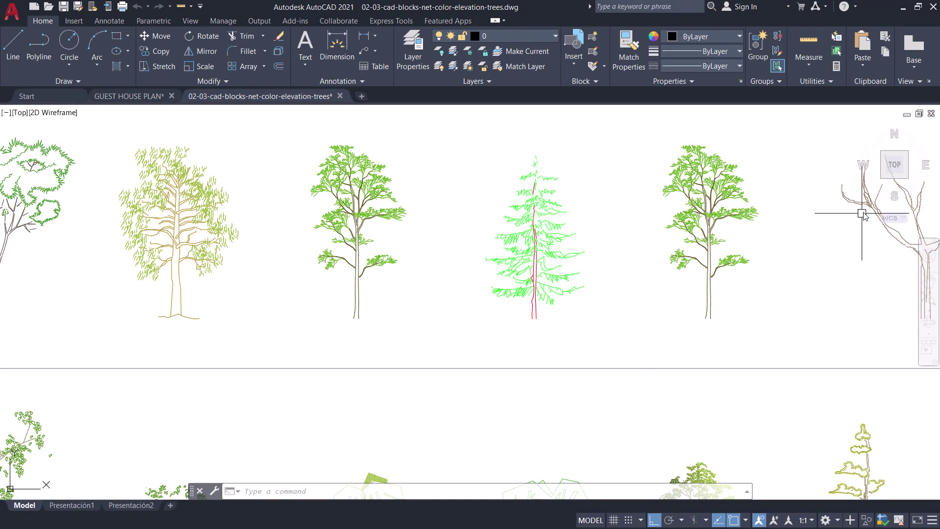
Frame the tree collection sheet and copy the top-row pine tree to the clipboard.
scroll(down, 3)
middle_drag(394, 298, 353, 254)
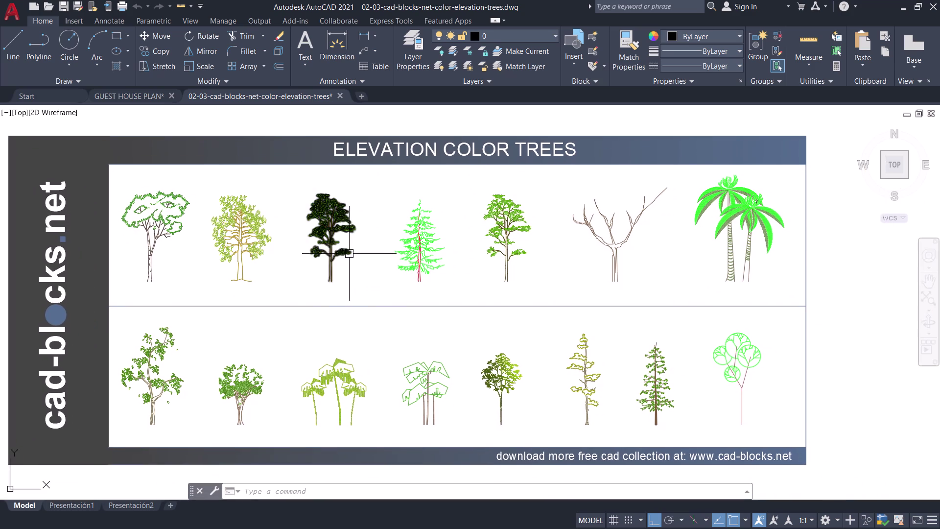
scroll(up, 3)
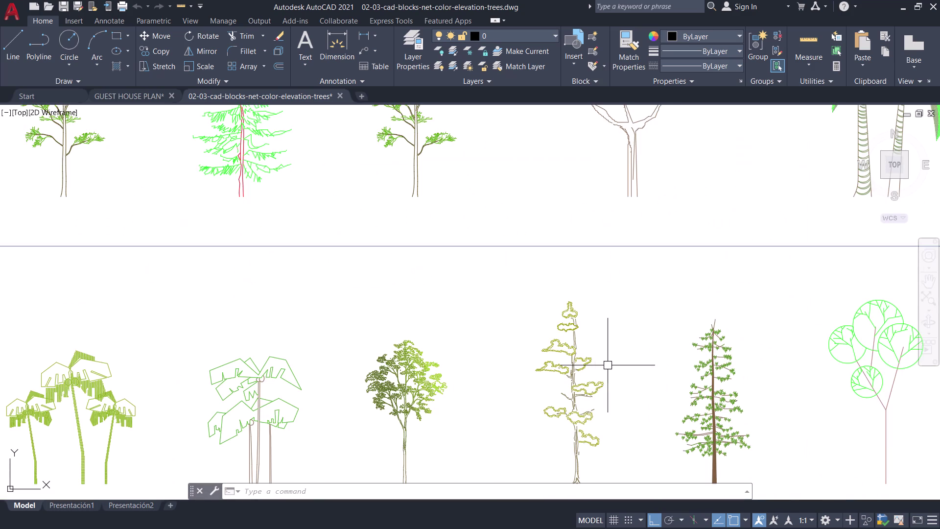
middle_drag(622, 355, 544, 314)
scroll(down, 3)
middle_drag(544, 318, 581, 344)
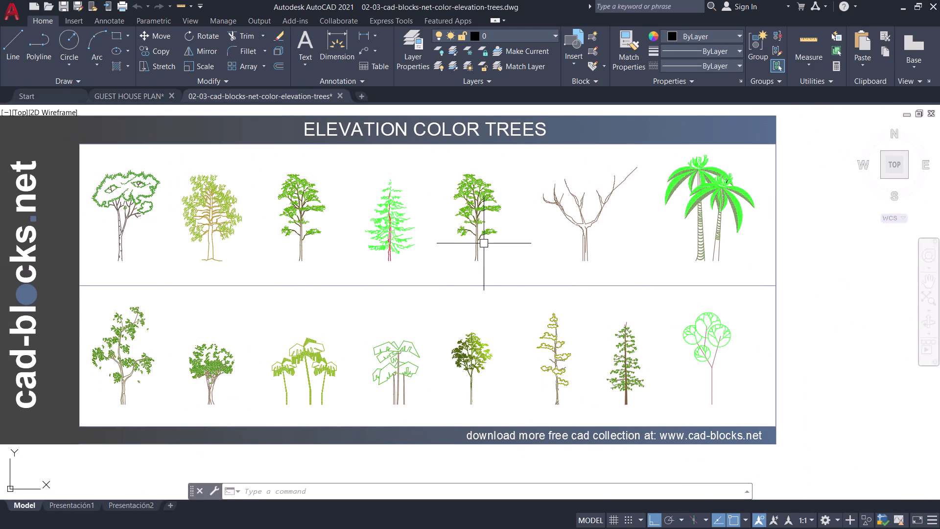
click(388, 236)
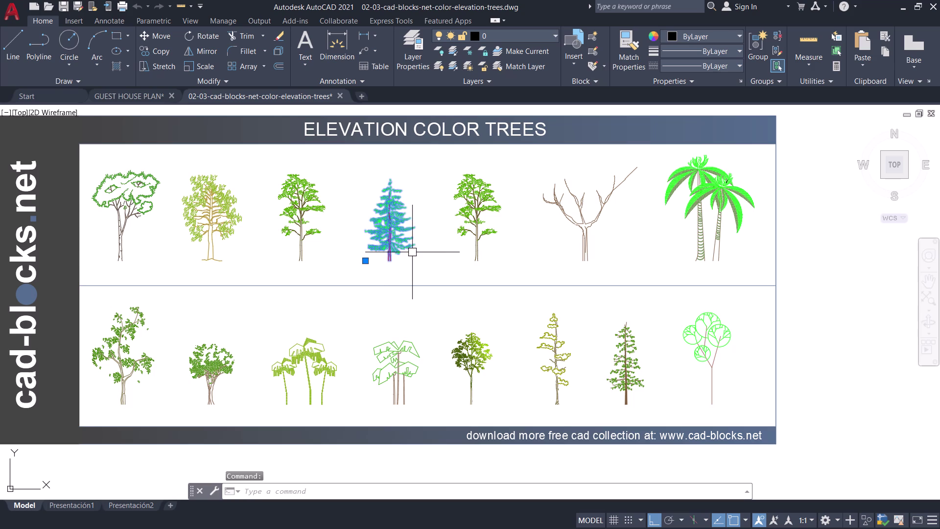
key(ctrl+c)
Paste the copied pine tree into the guest house plan drawing.
click(125, 100)
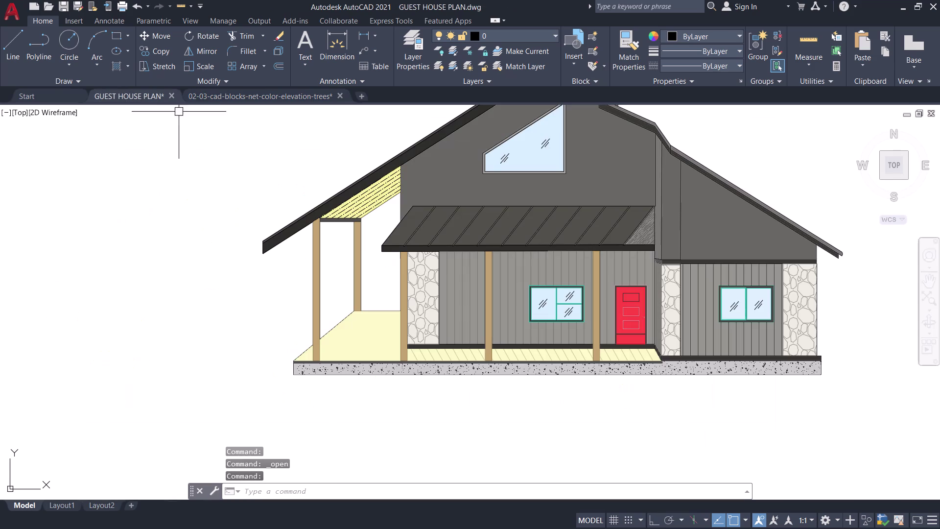
key(ctrl+v)
scroll(down, 3)
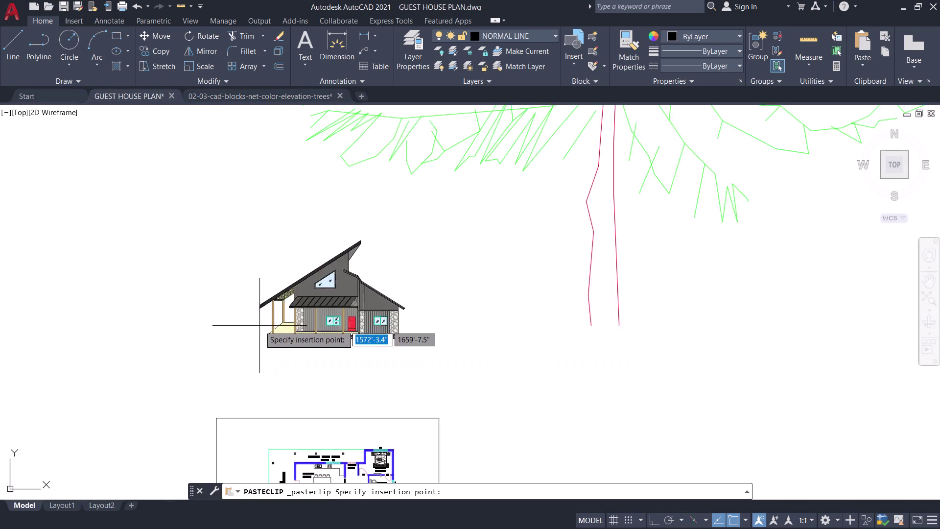
scroll(down, 3)
scroll(down, 3)
click(425, 321)
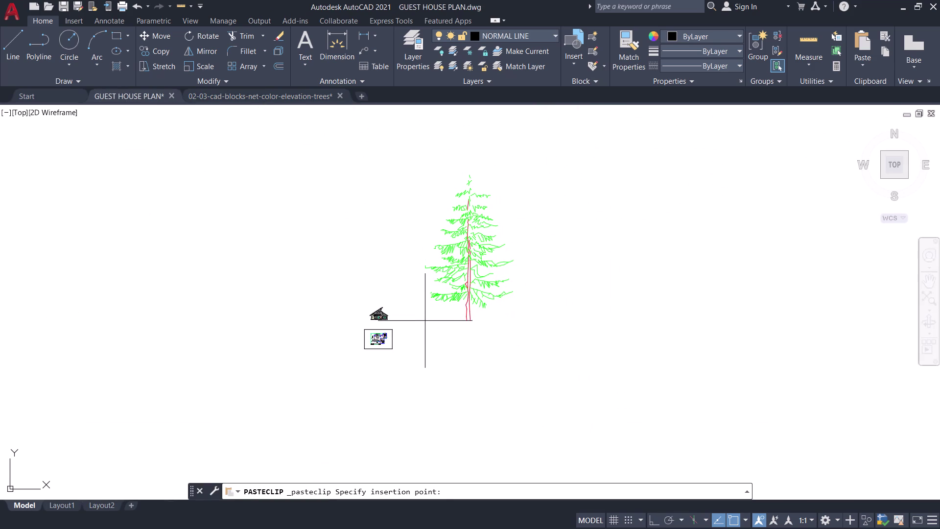
Select the pasted pine tree, check its right-click menu, then deselect it.
scroll(up, 3)
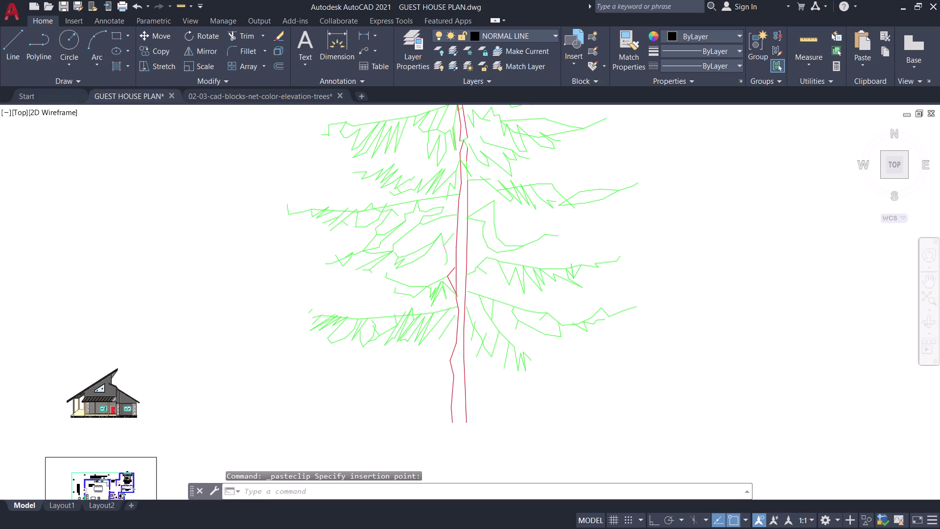
scroll(down, 3)
click(475, 287)
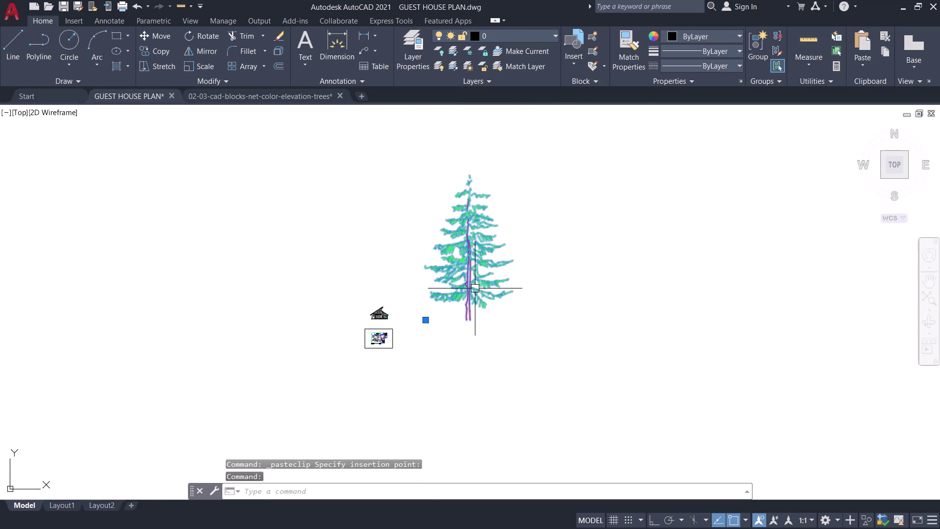
scroll(up, 3)
right_click(458, 301)
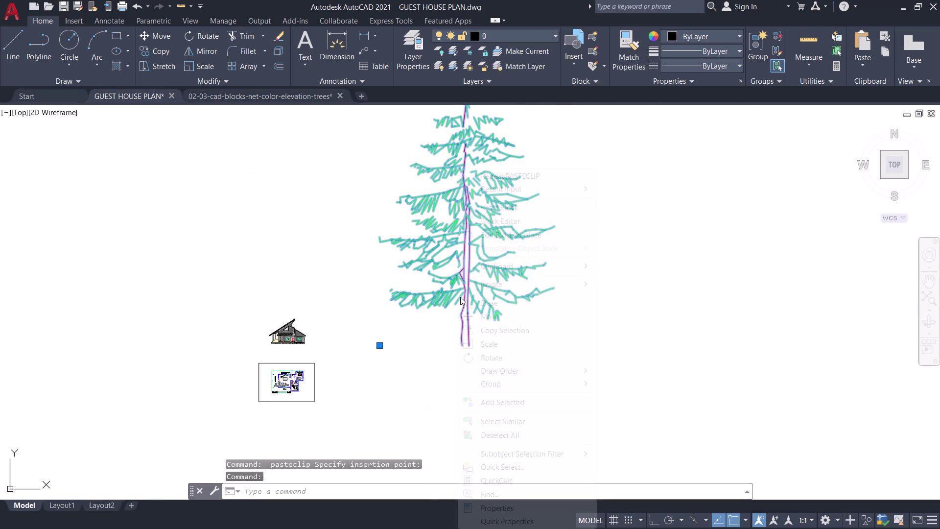
key(Escape)
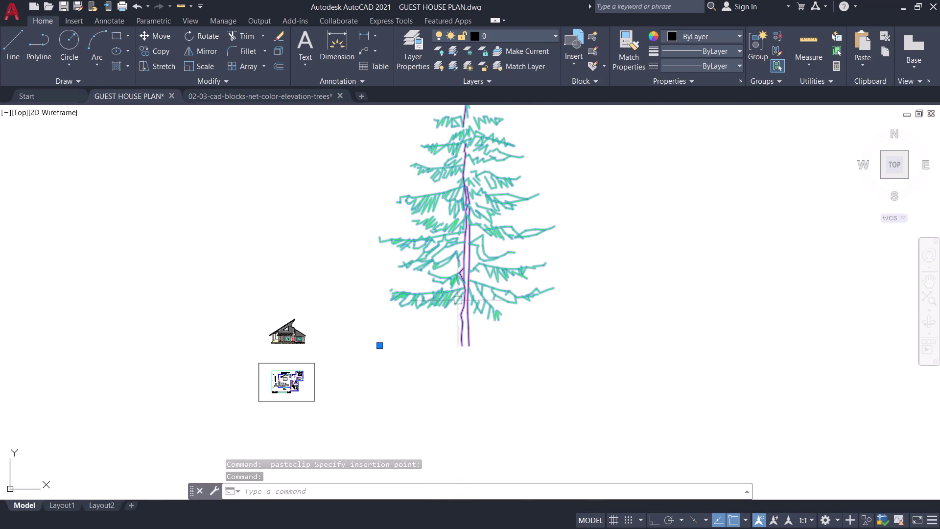
scroll(up, 3)
scroll(down, 3)
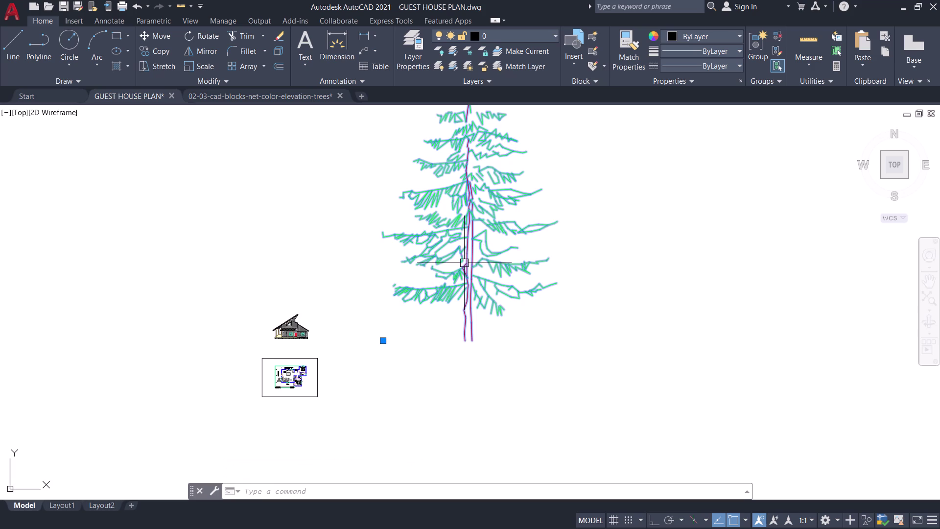
scroll(down, 3)
middle_drag(477, 278, 486, 332)
scroll(up, 3)
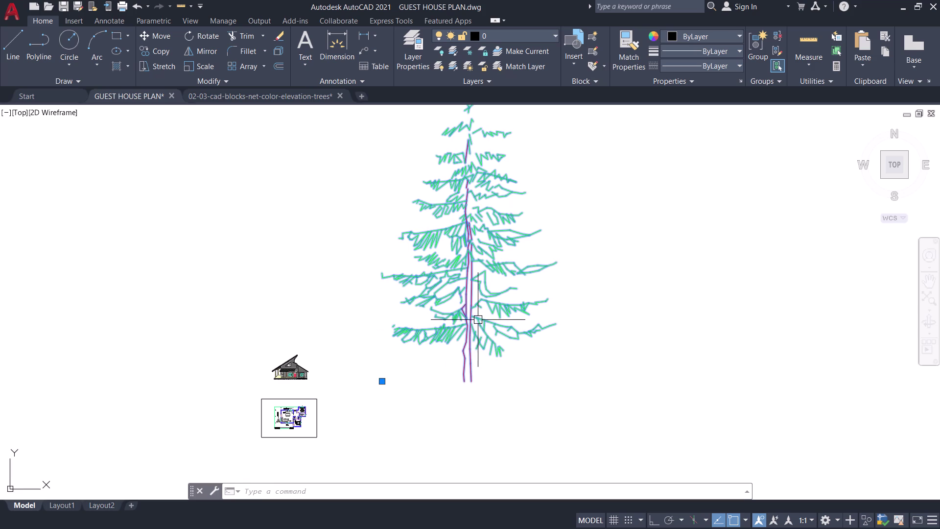
key(Escape)
Erase the pasted pine tree and return to the tree collection drawing.
scroll(down, 3)
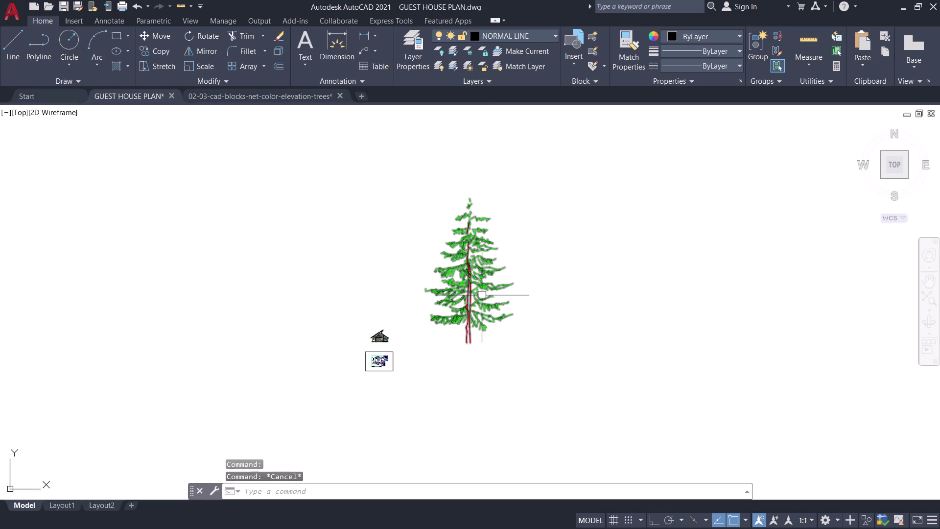
scroll(up, 3)
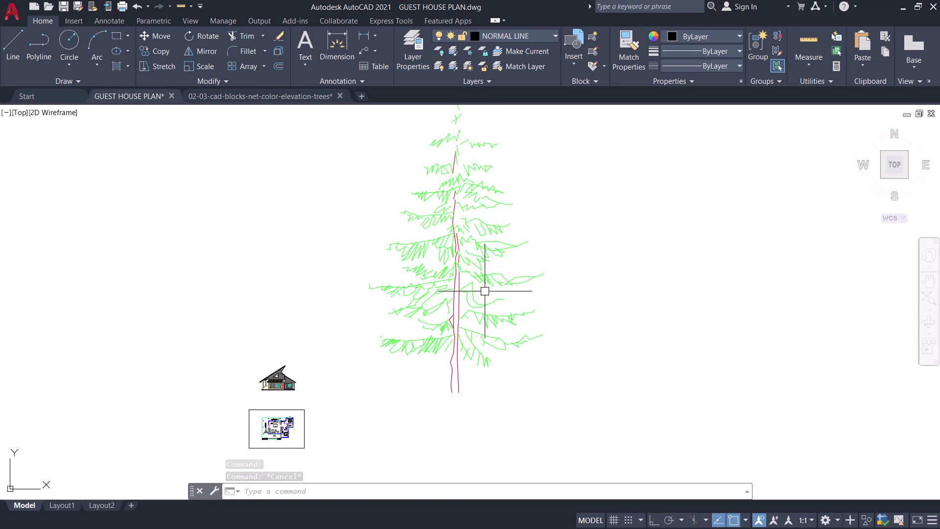
click(485, 291)
click(439, 276)
key(e)
key(space)
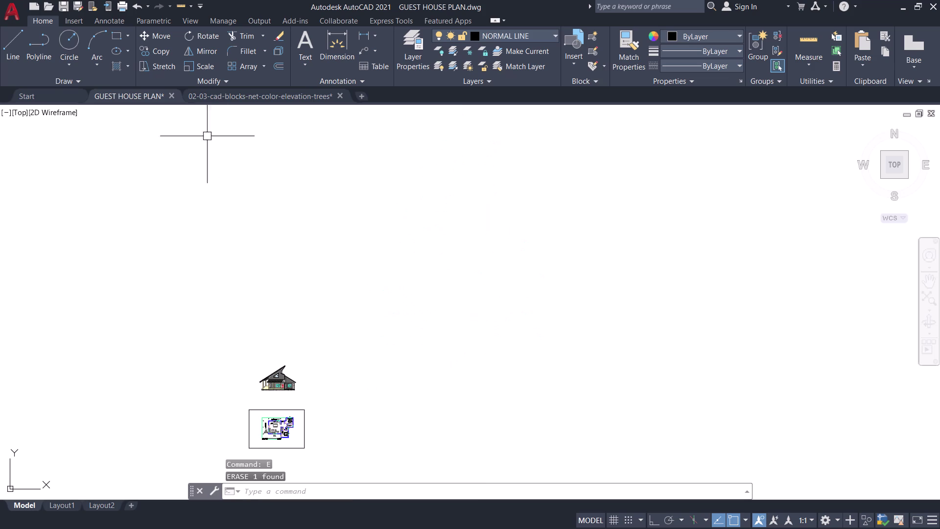
click(238, 98)
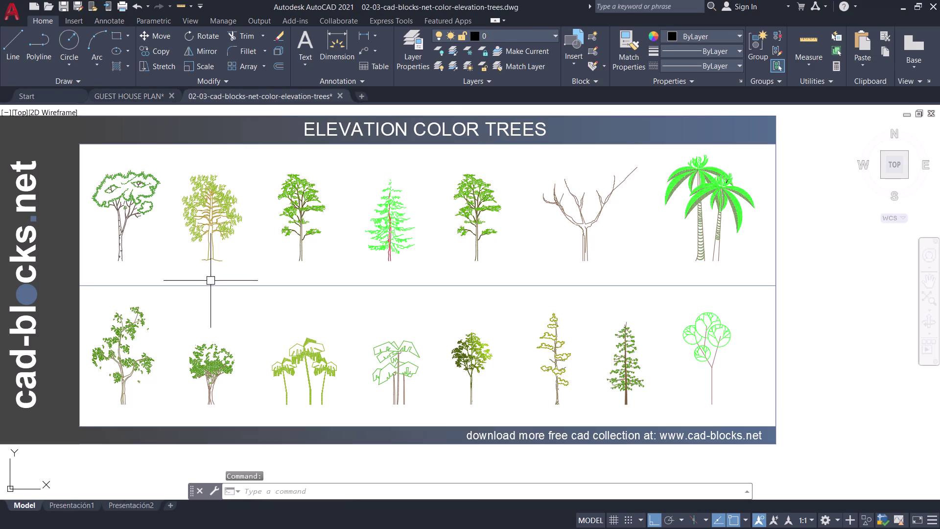
Recopy the top-row pine tree and switch back to the guest house plan drawing.
middle_drag(216, 313, 335, 276)
scroll(up, 3)
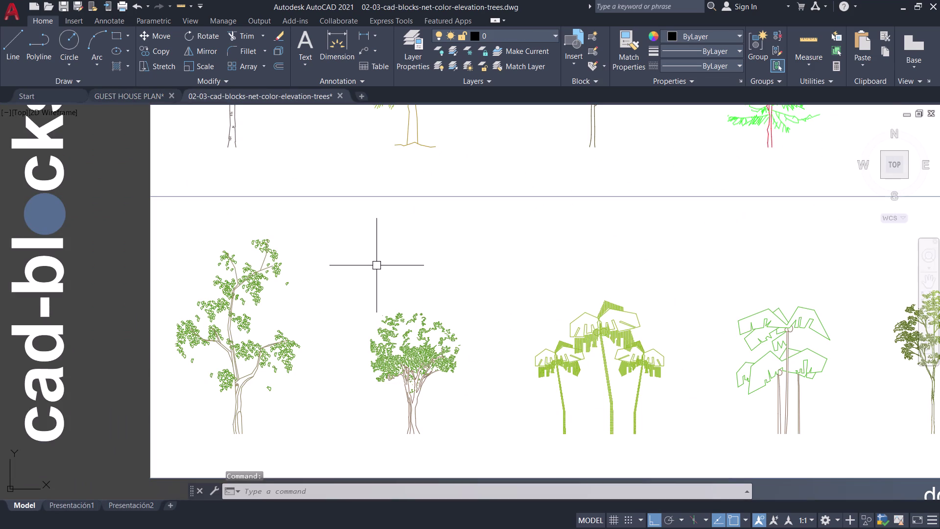
scroll(down, 3)
middle_drag(382, 261, 325, 300)
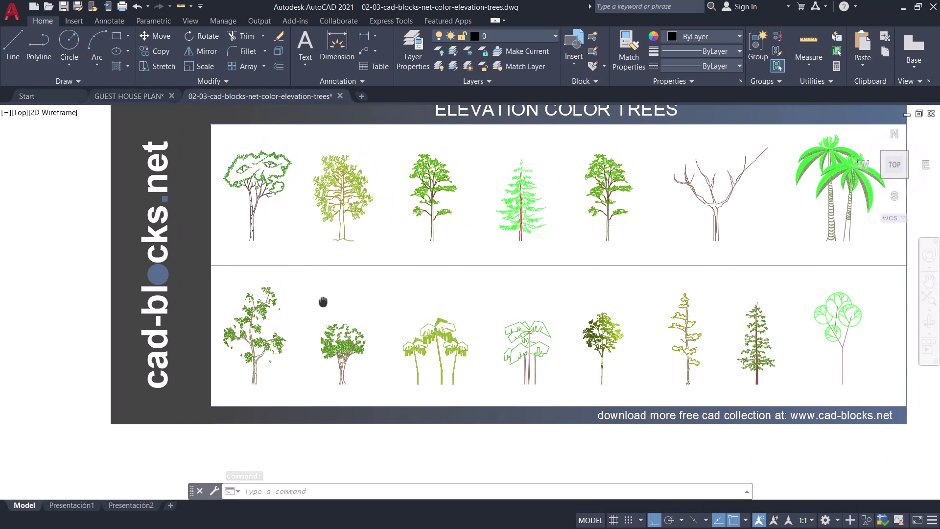
middle_drag(324, 300, 310, 338)
scroll(up, 3)
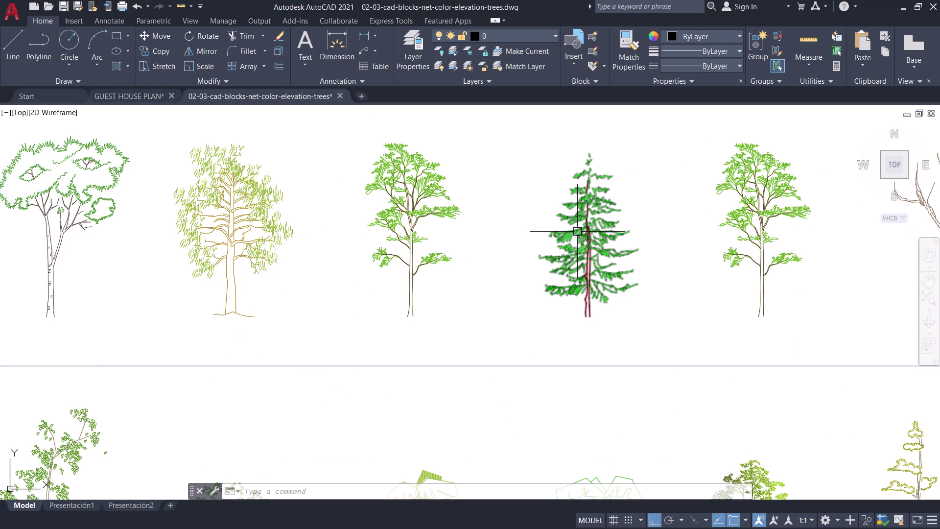
click(577, 228)
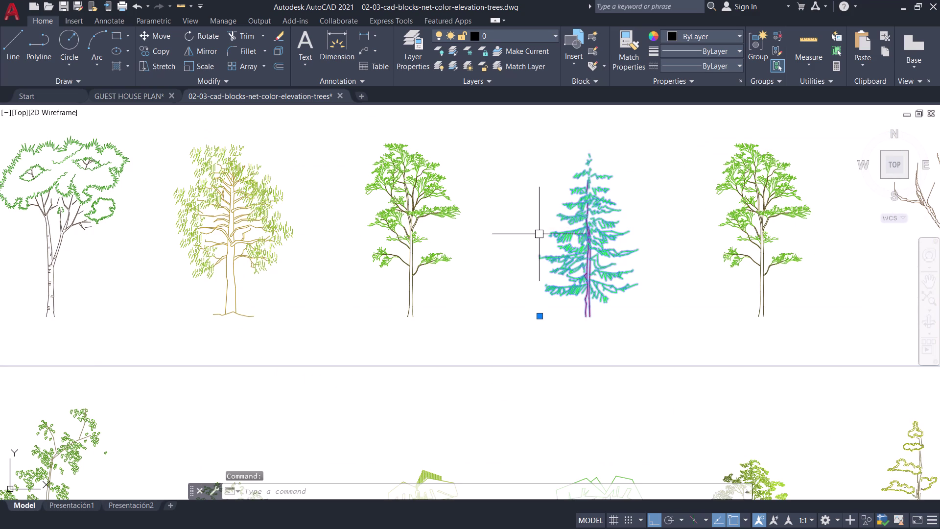
key(ctrl+c)
click(141, 96)
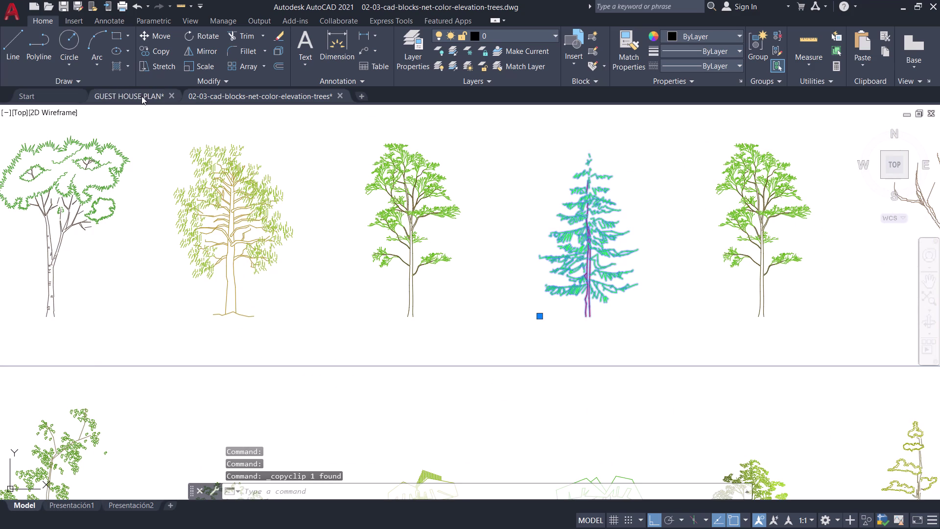
key(v)
key(Escape)
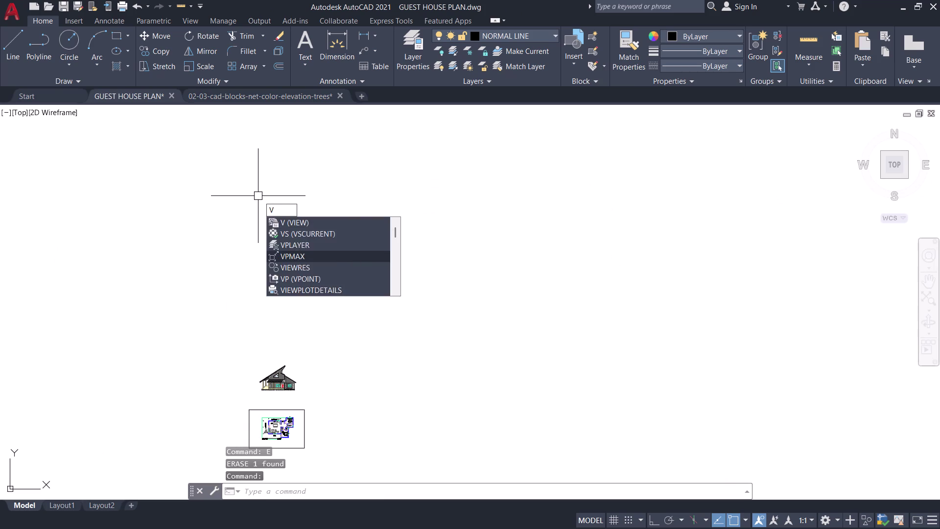
Paste the pine tree into the guest house plan and select it.
key(ctrl+v)
scroll(down, 3)
click(381, 281)
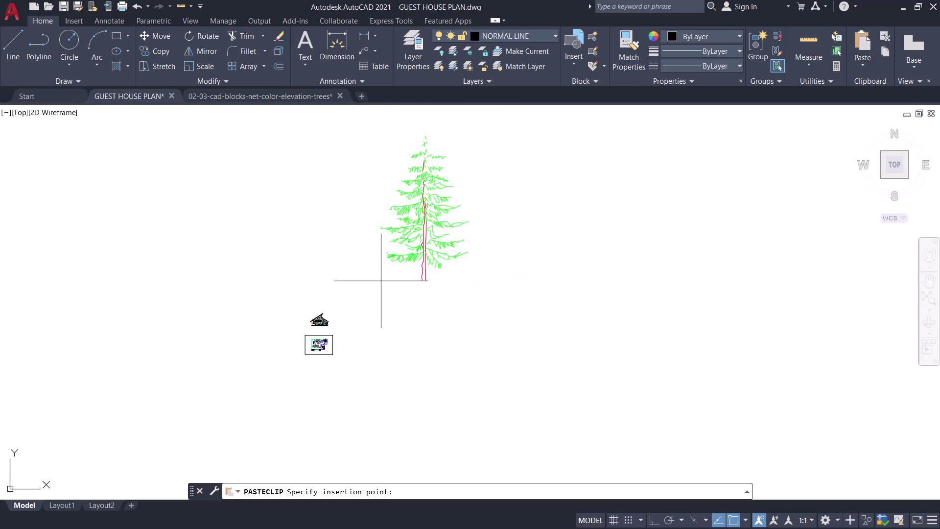
click(434, 292)
click(420, 256)
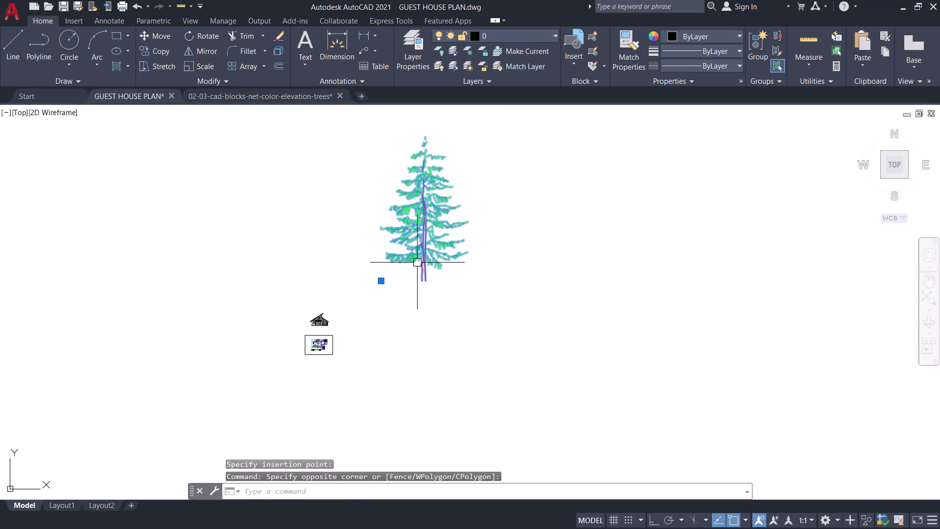
Scale the tree from its base, using the tree's own height as the reference length.
text(sc)
key(space)
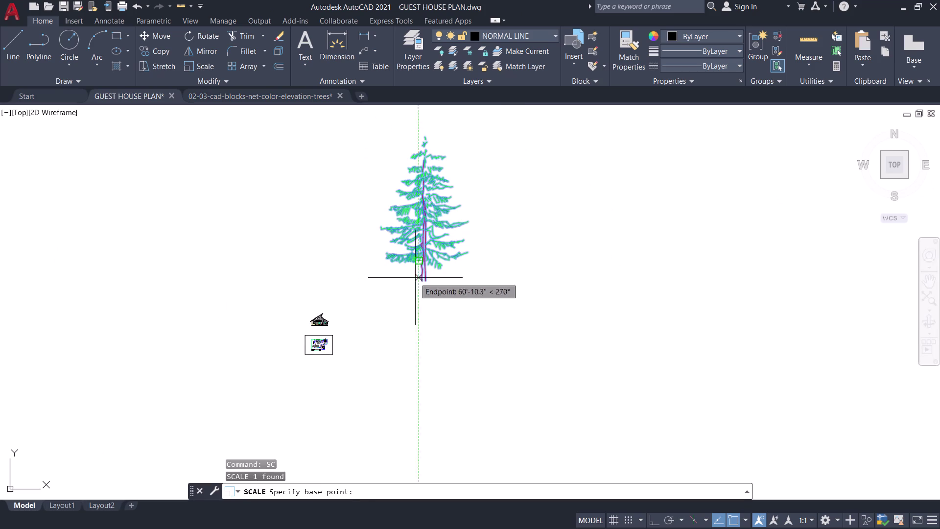
click(421, 275)
key(r)
key(space)
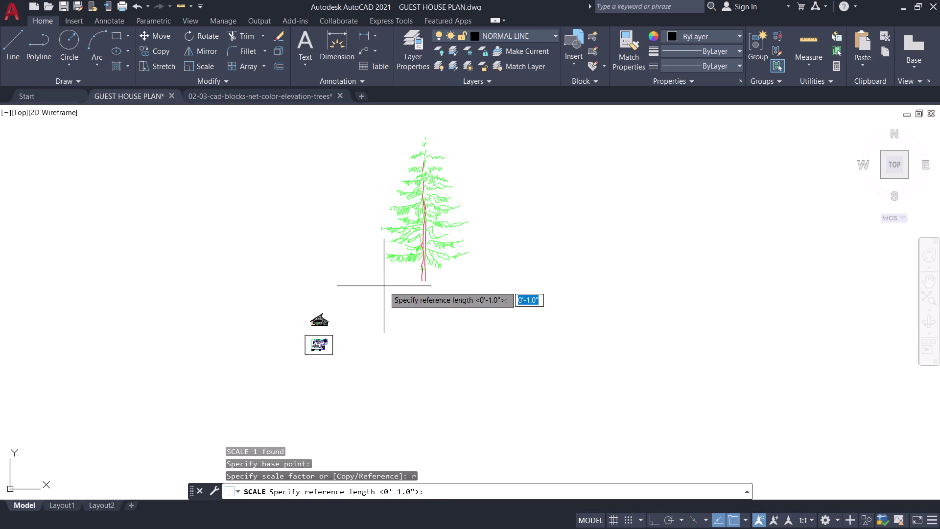
click(421, 280)
click(424, 139)
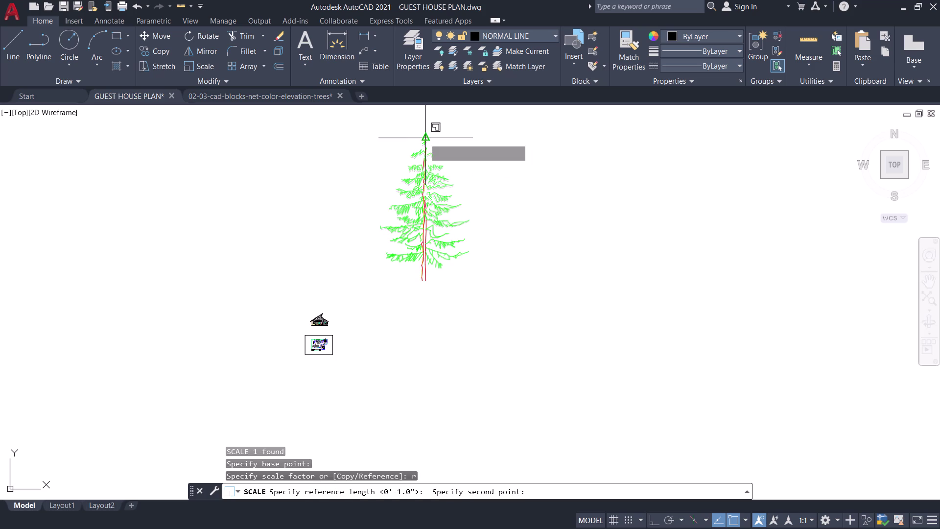
text(p)
key(space)
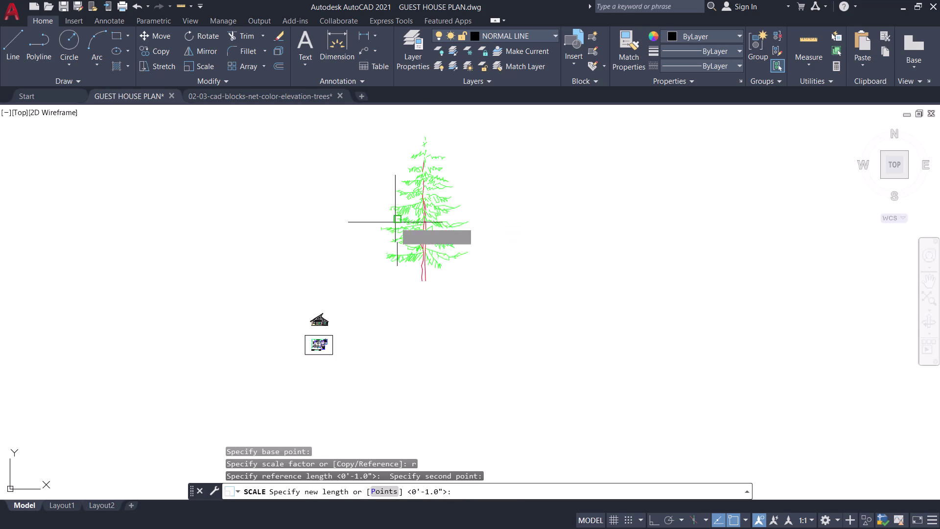
Set the new length by points, from the elevation base up to the roof top.
scroll(up, 3)
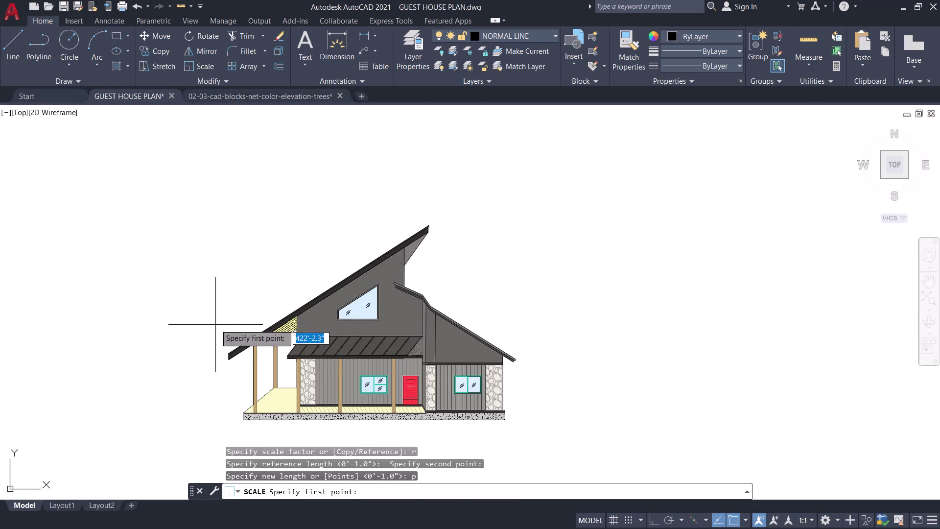
middle_drag(217, 323, 299, 252)
scroll(up, 3)
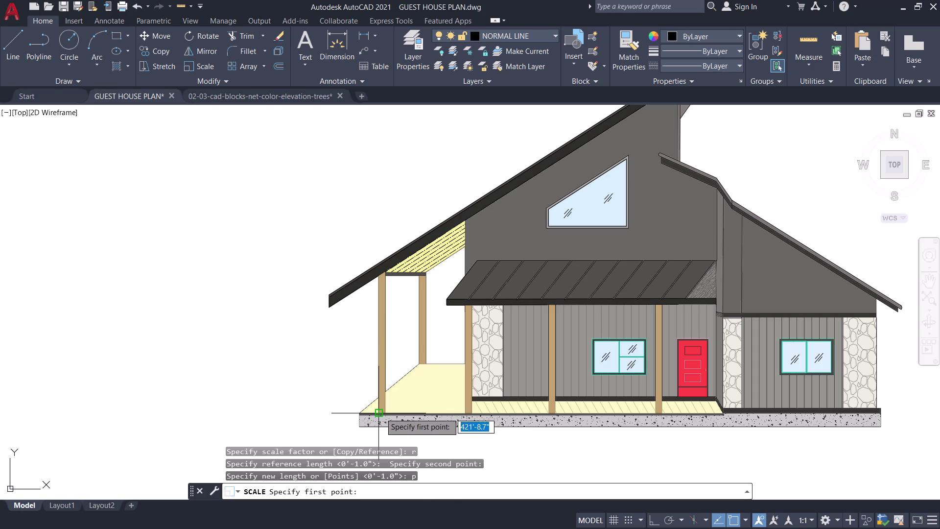
click(380, 411)
scroll(down, 3)
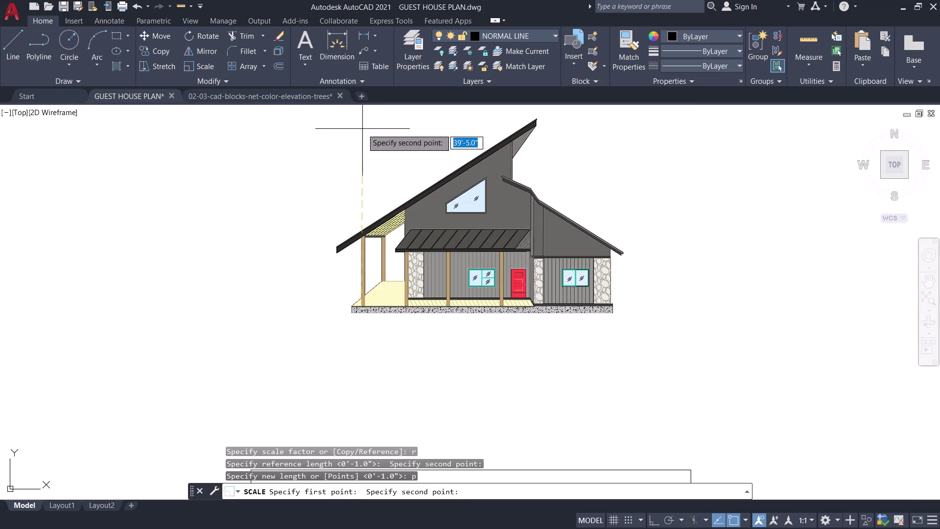
scroll(down, 3)
middle_drag(352, 149, 360, 181)
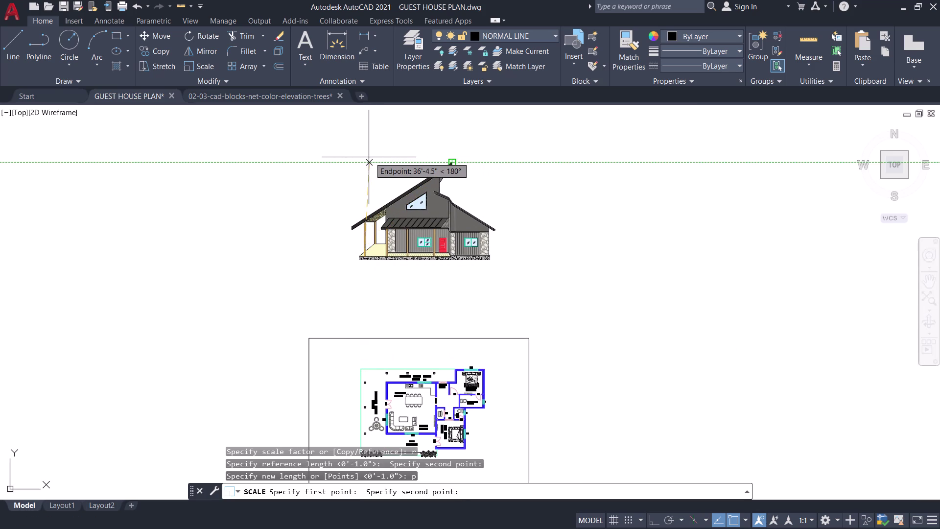
click(369, 157)
scroll(down, 3)
middle_drag(490, 165, 410, 282)
scroll(down, 3)
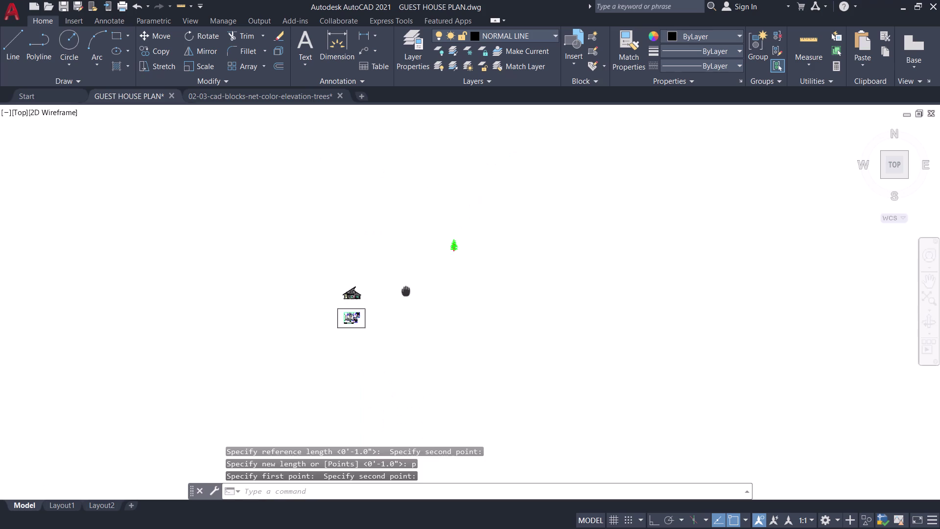
Start moving the rescaled pine tree, using its trunk base as the base point.
middle_drag(410, 282, 405, 294)
scroll(up, 3)
click(458, 252)
key(m)
key(space)
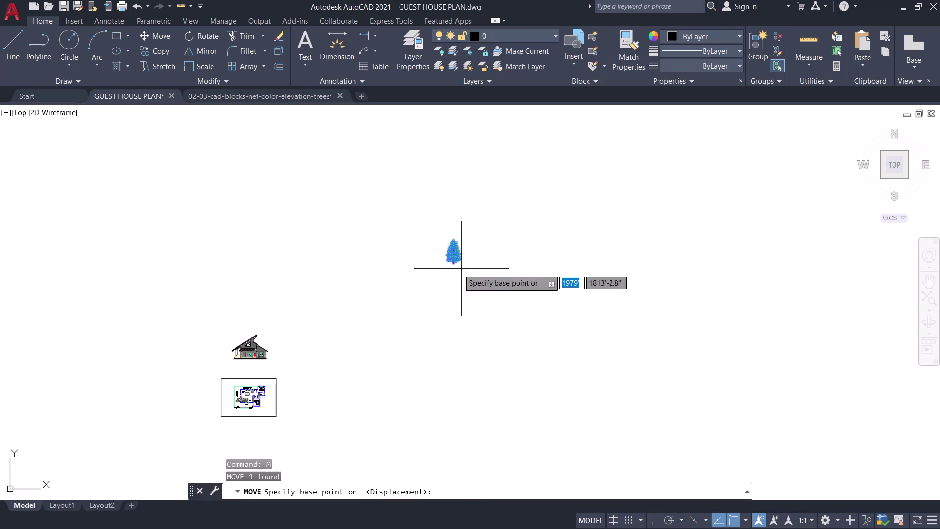
scroll(up, 3)
click(471, 240)
Drop the tree at ground level beside the guest house's left end.
scroll(down, 3)
middle_drag(351, 299, 388, 284)
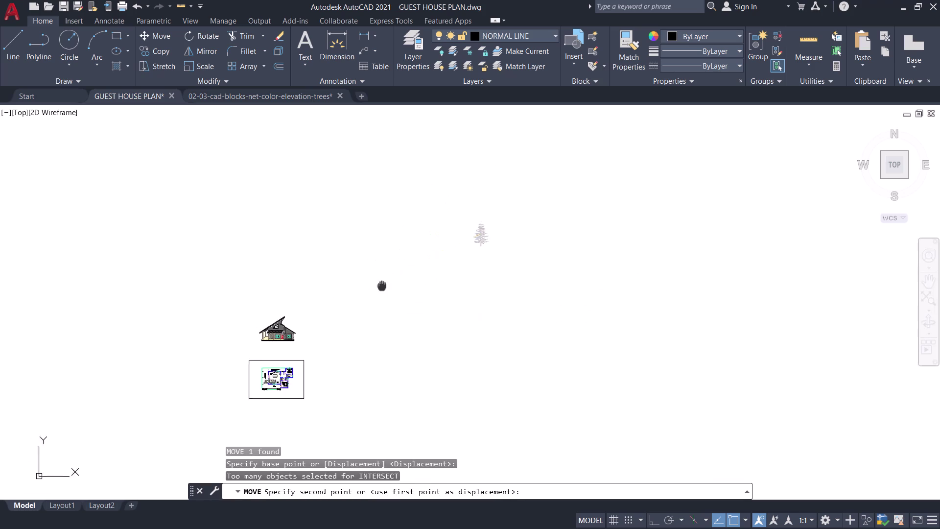
middle_drag(387, 285, 561, 241)
scroll(up, 3)
middle_drag(407, 276, 339, 318)
scroll(up, 3)
middle_drag(354, 276, 319, 225)
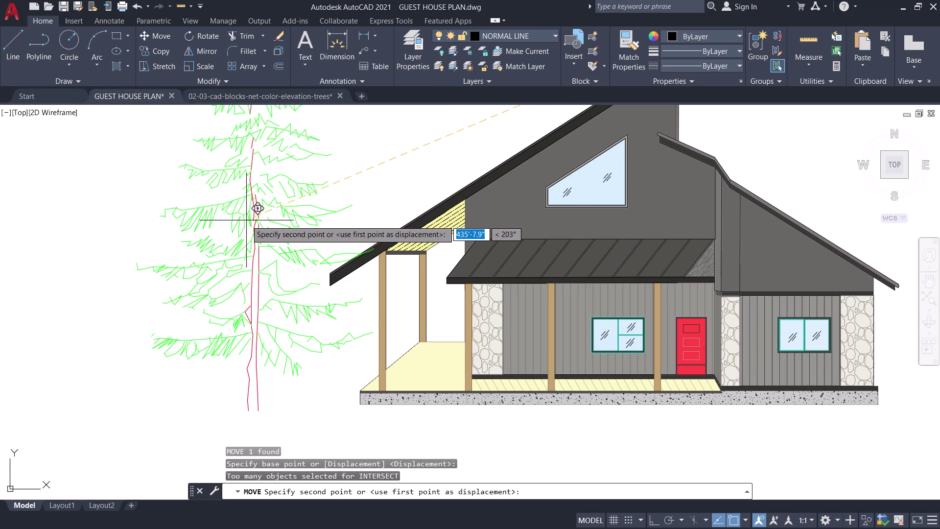
click(247, 221)
Look over the placed pine tree and select it.
scroll(down, 3)
middle_drag(276, 197, 308, 198)
scroll(up, 3)
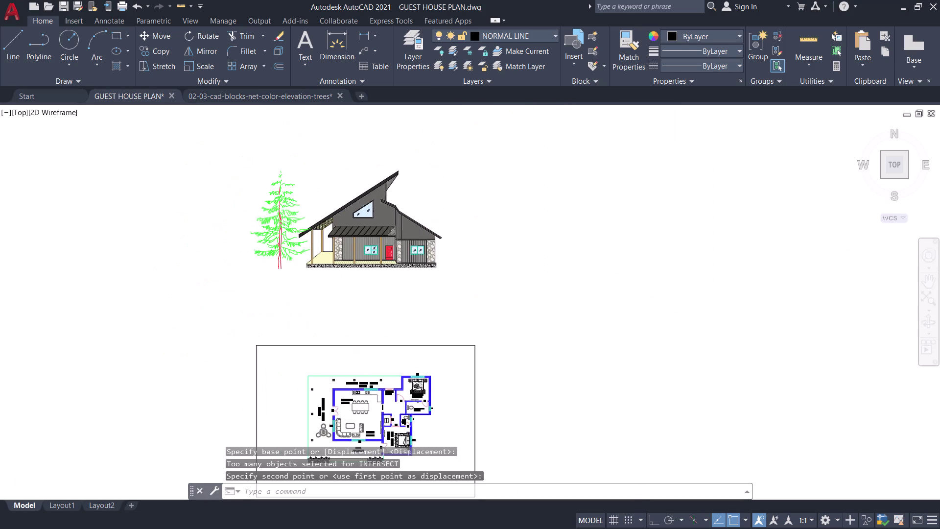
middle_drag(309, 201, 350, 215)
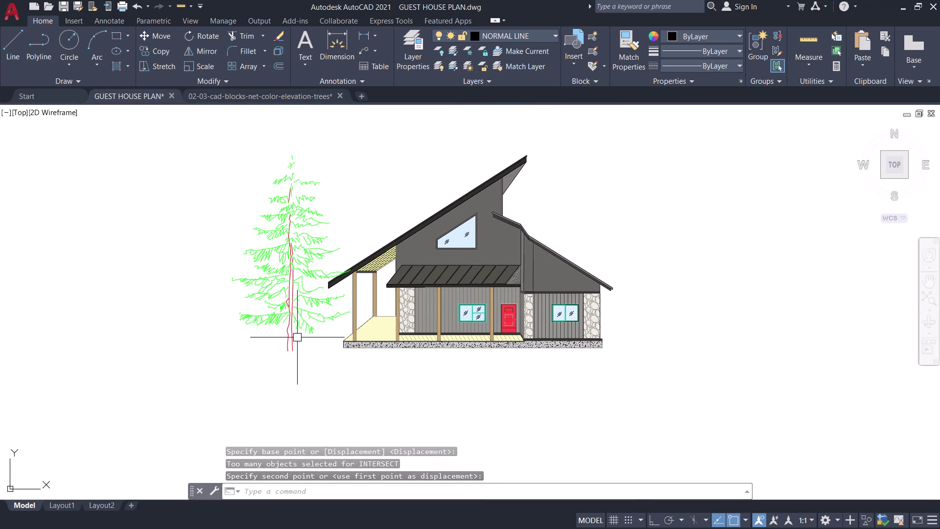
click(293, 335)
scroll(up, 3)
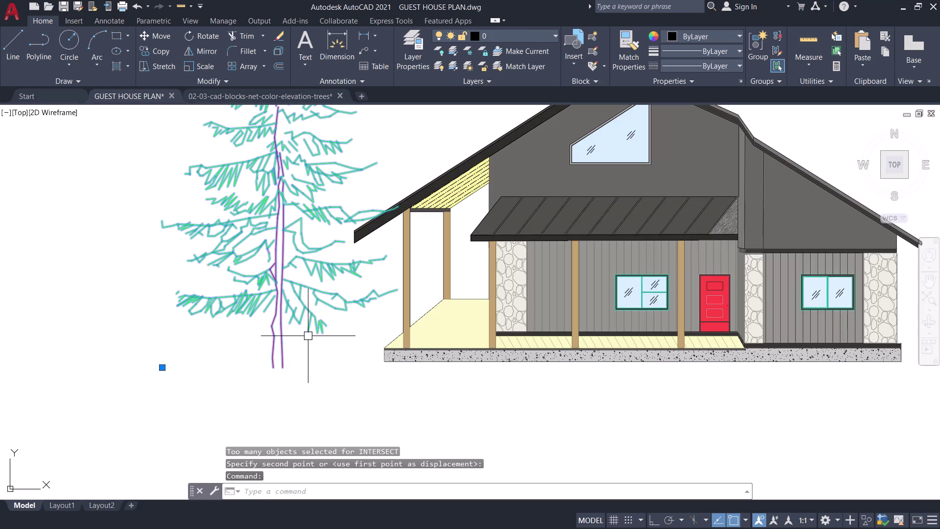
Copy the pine tree from its base to a spot behind the right wing.
key(c)
text(o)
key(space)
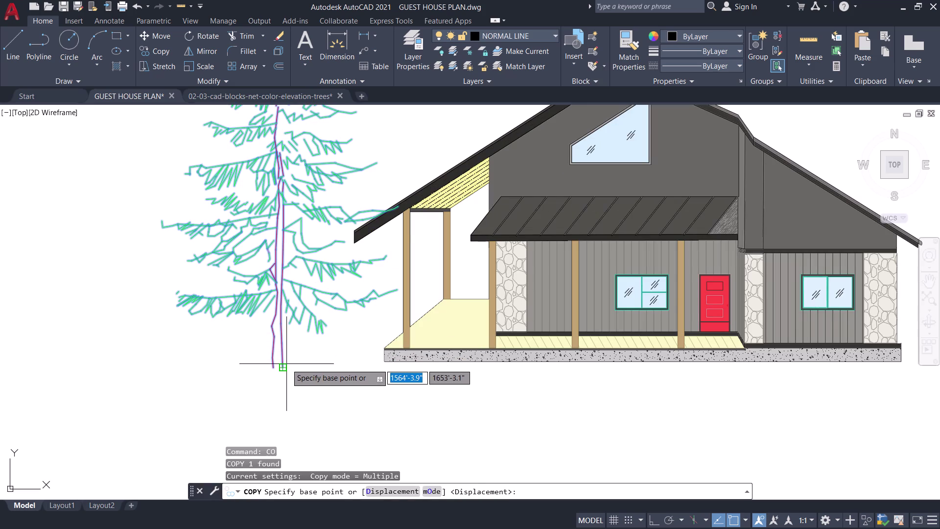
click(286, 364)
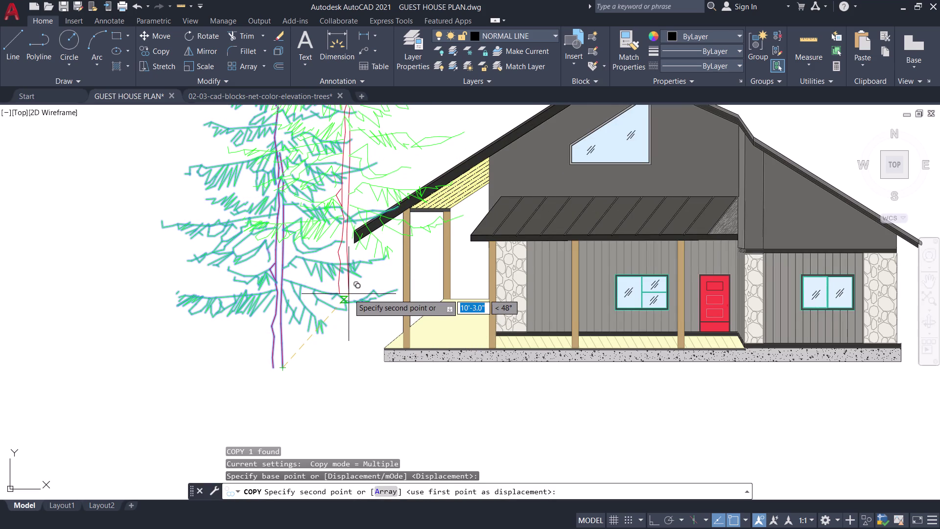
middle_drag(348, 293, 328, 353)
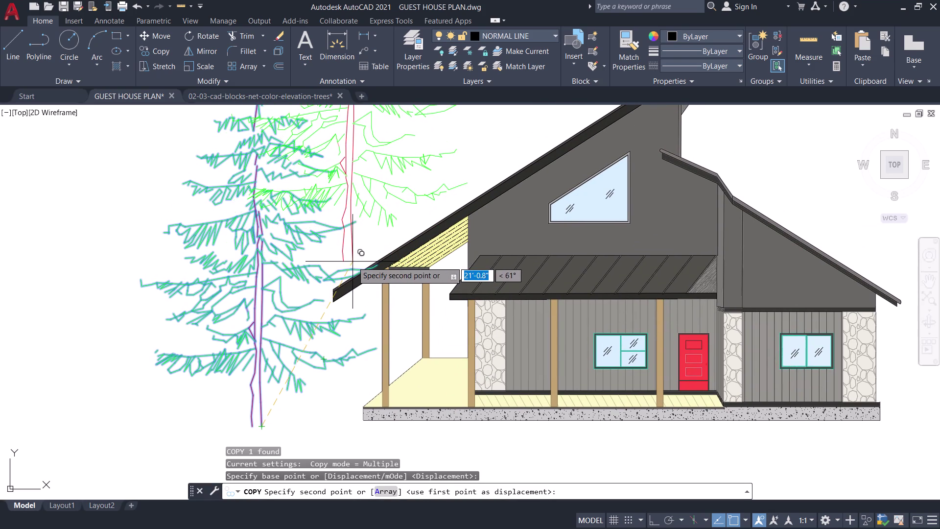
middle_drag(352, 261, 350, 307)
right_drag(337, 377, 337, 388)
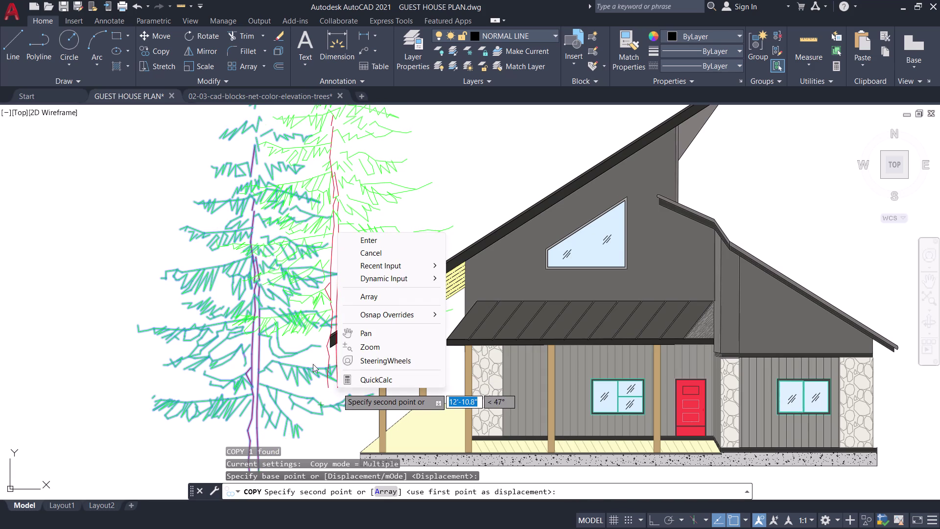
key(Escape)
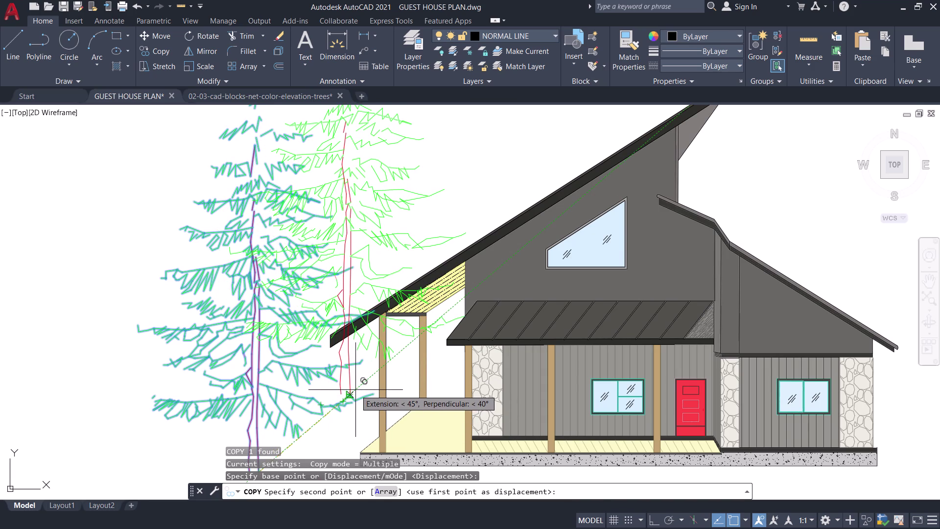
scroll(down, 3)
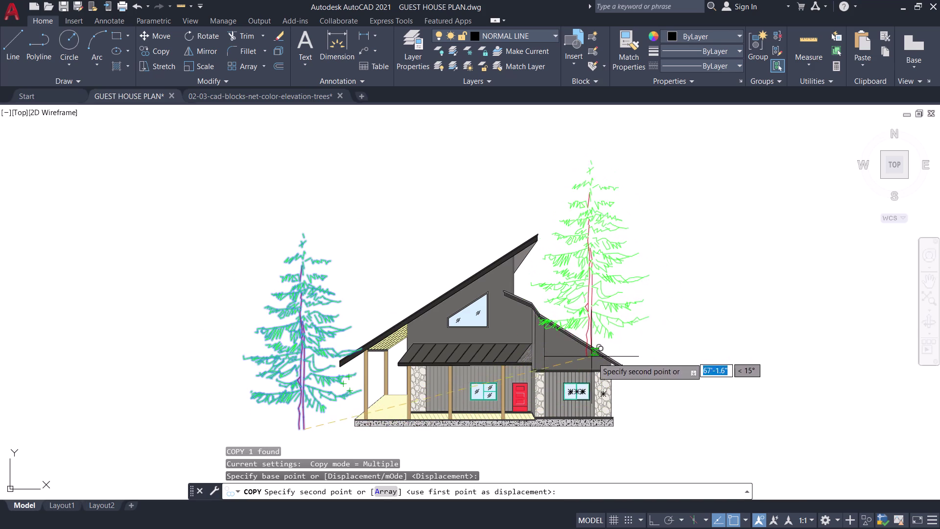
scroll(up, 3)
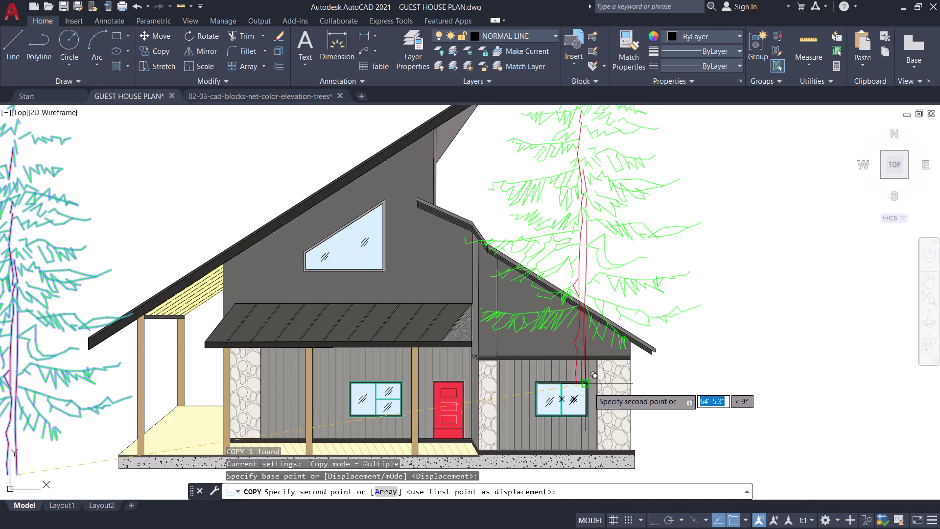
click(573, 407)
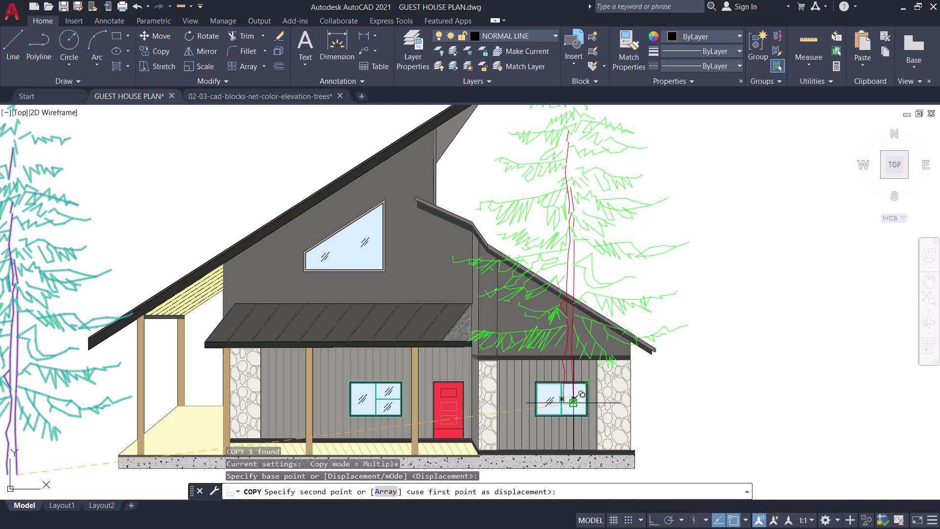
Place another pine tree copy behind the porch and end the copy command.
scroll(down, 3)
middle_drag(686, 382, 616, 395)
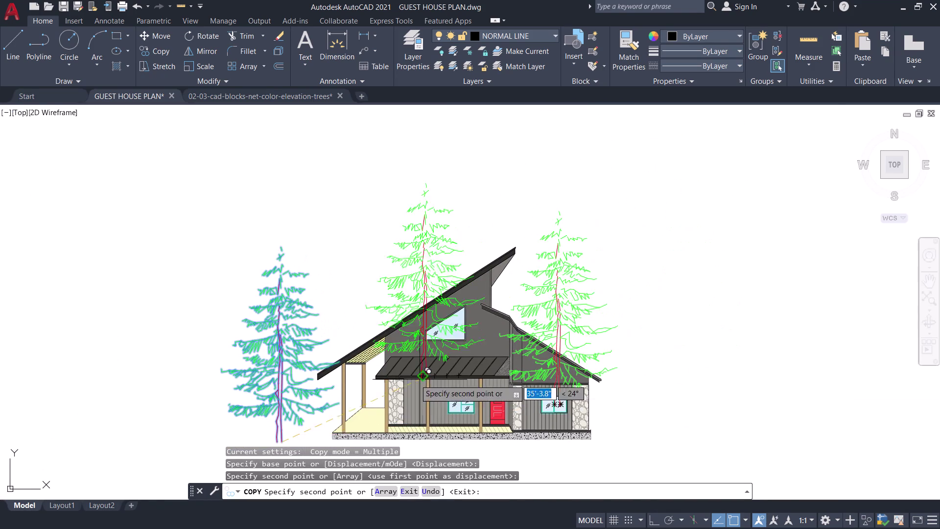
scroll(up, 3)
middle_drag(336, 441, 338, 441)
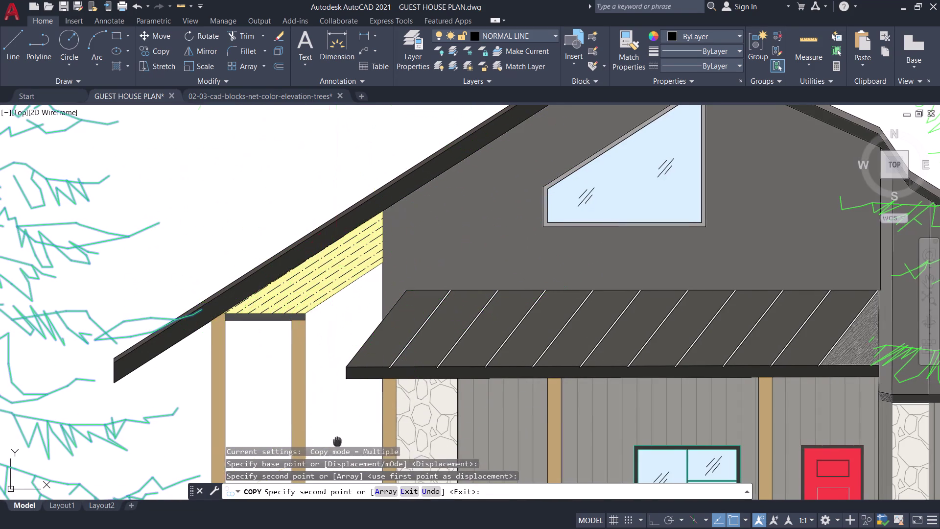
middle_drag(338, 441, 381, 442)
scroll(down, 3)
middle_drag(339, 440, 366, 386)
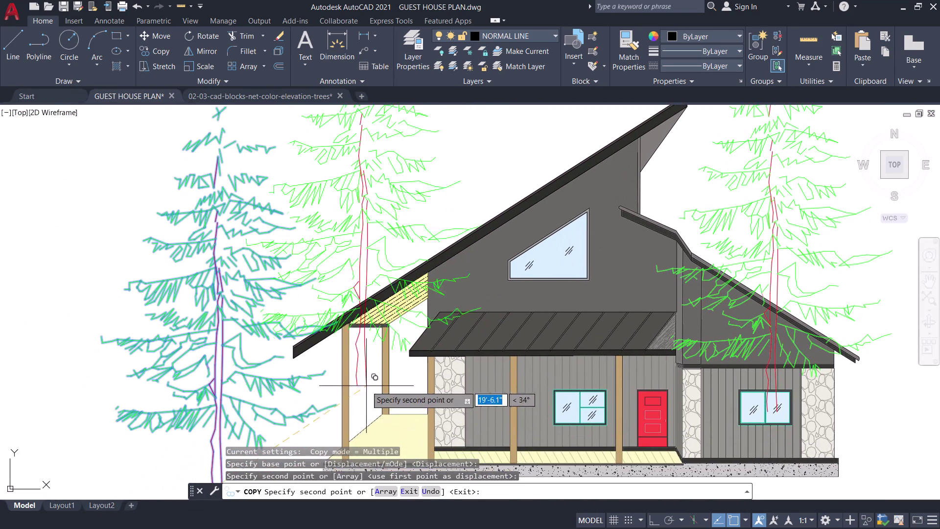
scroll(up, 3)
click(375, 421)
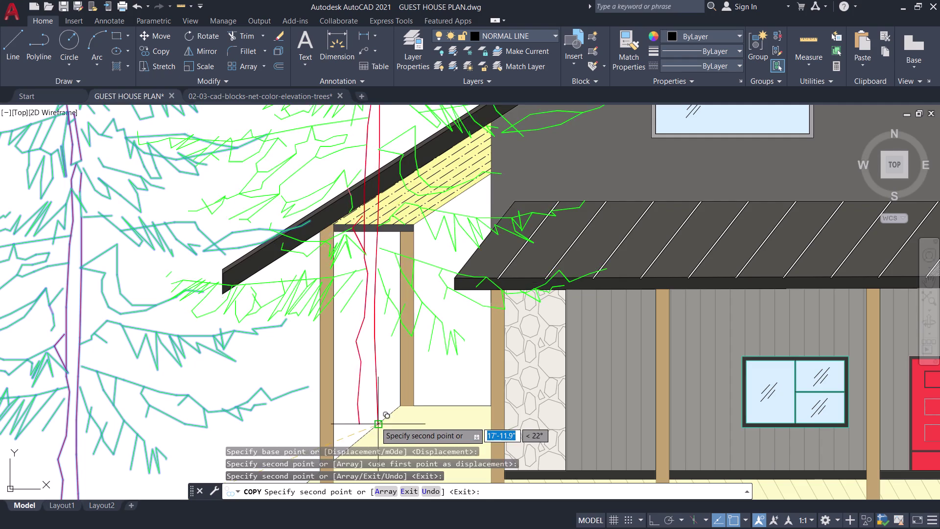
key(Escape)
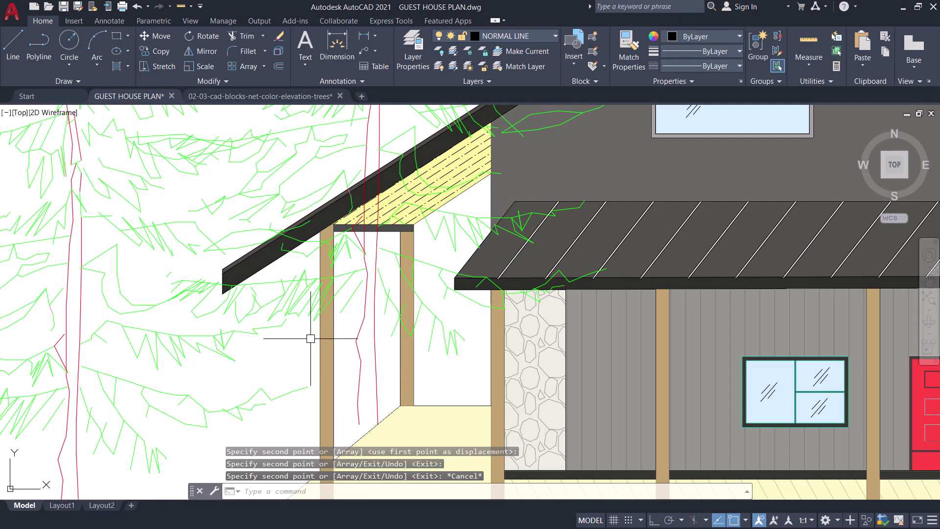
Start a TRIM command and cancel it.
key(t)
key(r)
key(space)
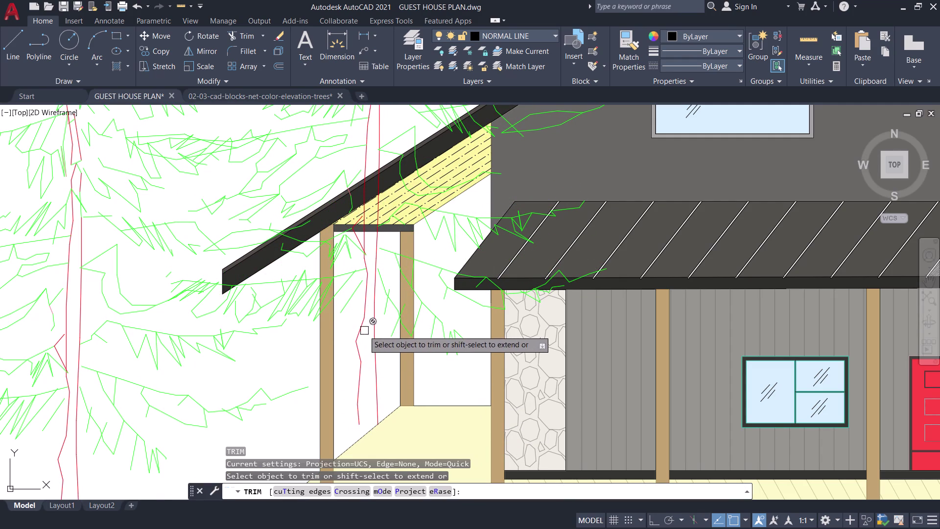
key(Escape)
Try twice to ungroup the pine tree behind the porch, then cancel.
click(361, 322)
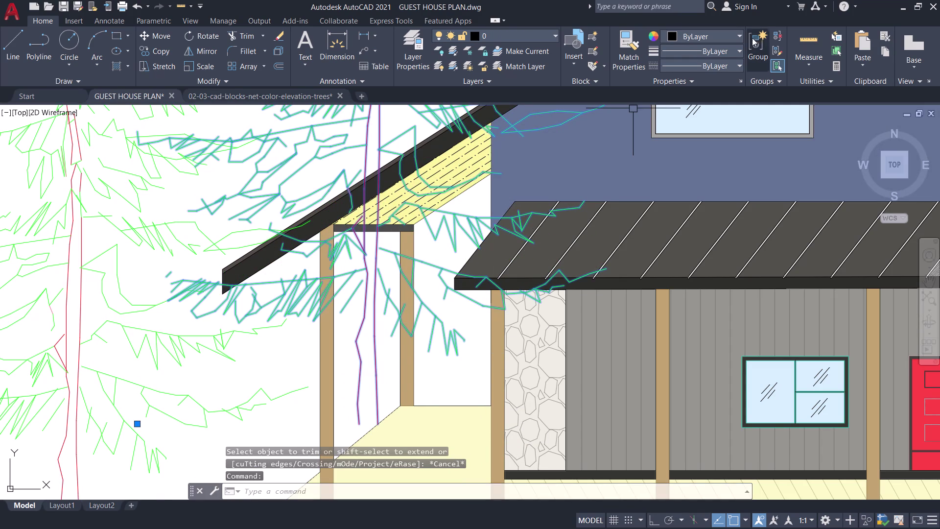
click(779, 34)
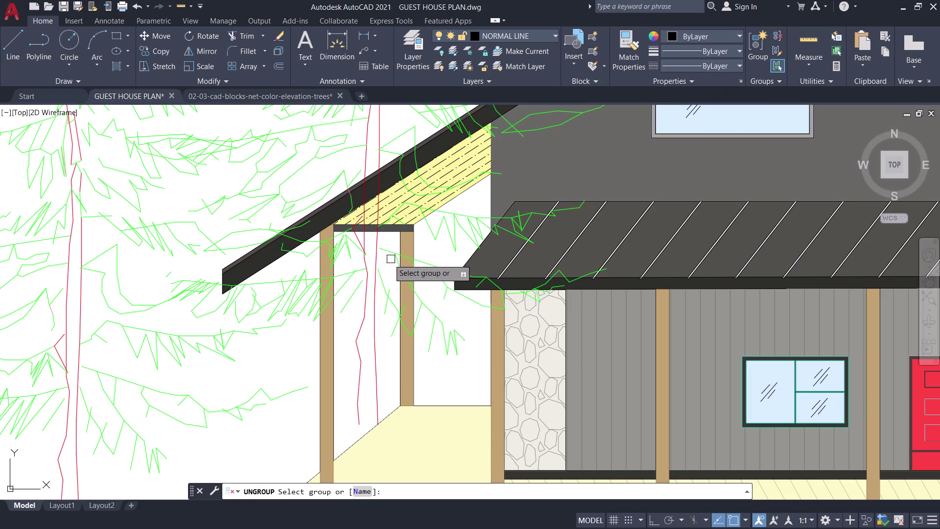
key(space)
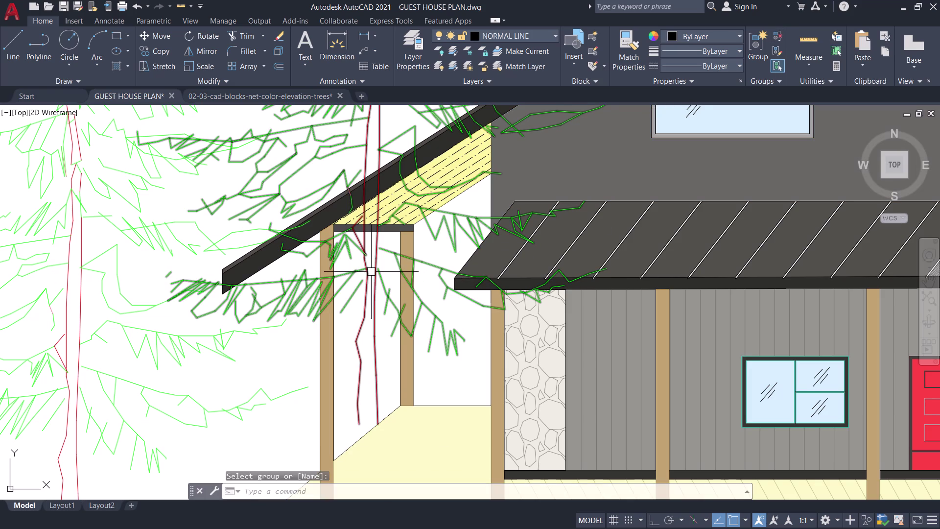
click(367, 271)
click(778, 38)
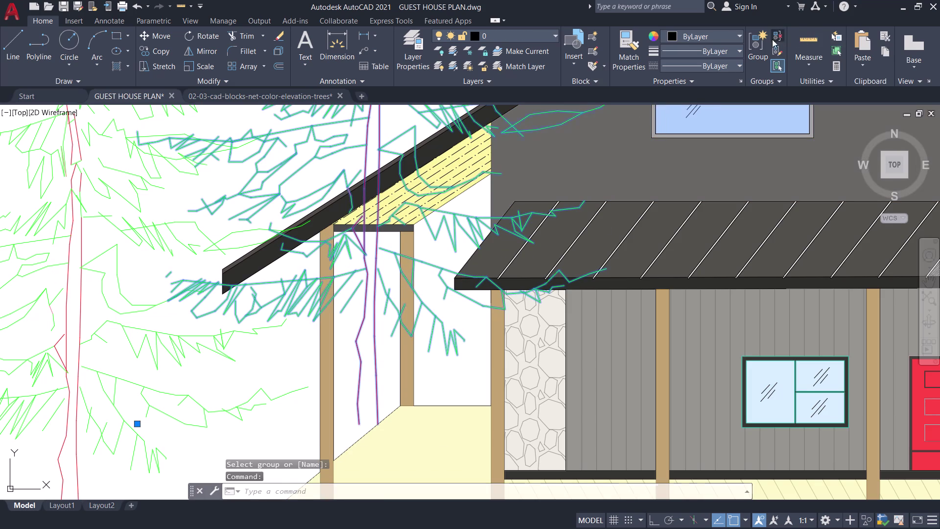
drag(378, 250, 385, 250)
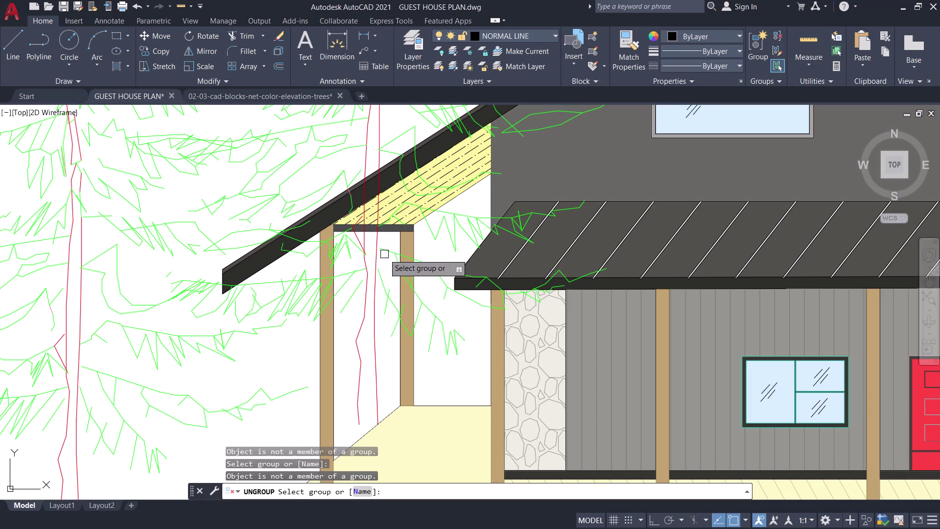
key(Escape)
Explode the porch pine tree into separate lines with X.
click(375, 257)
text(x)
key(space)
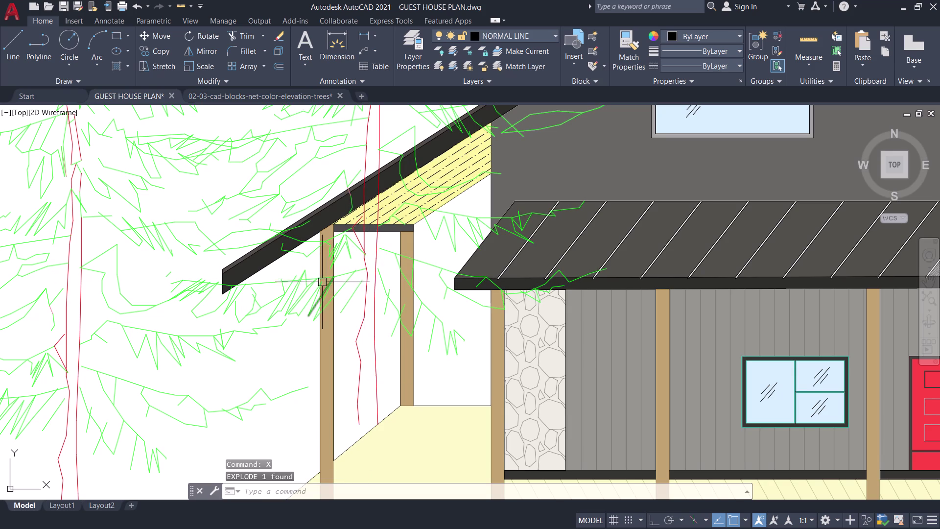
With TRIM, cut the pine branches crossing the porch roof, rafter and fascia.
key(t)
text(r)
key(space)
scroll(up, 3)
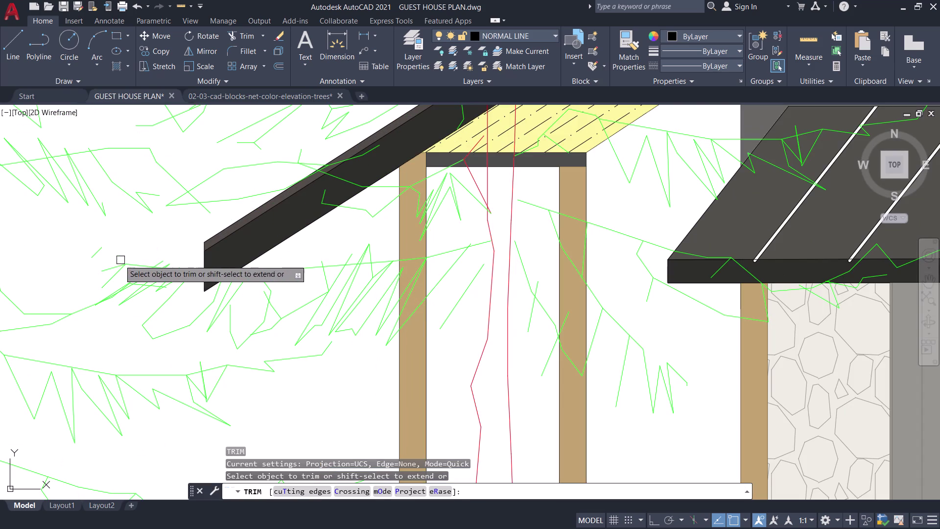
click(93, 252)
click(115, 275)
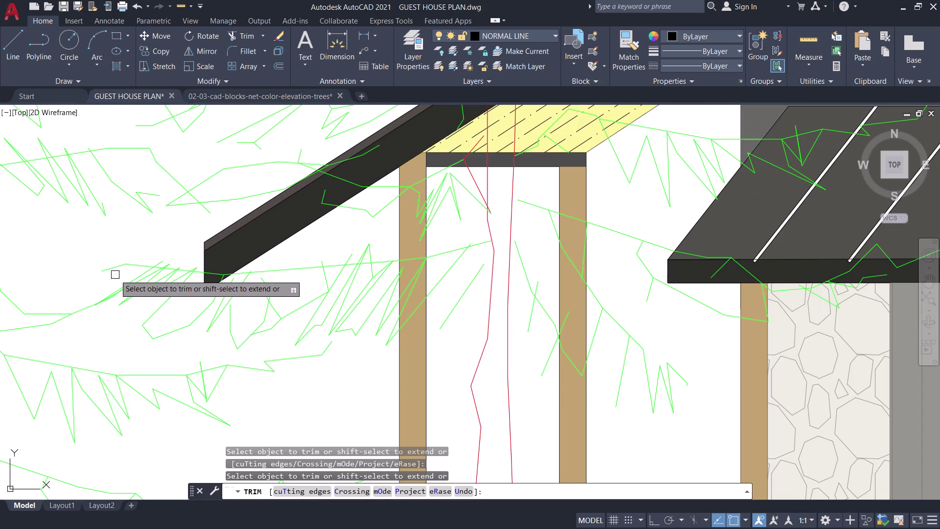
click(133, 267)
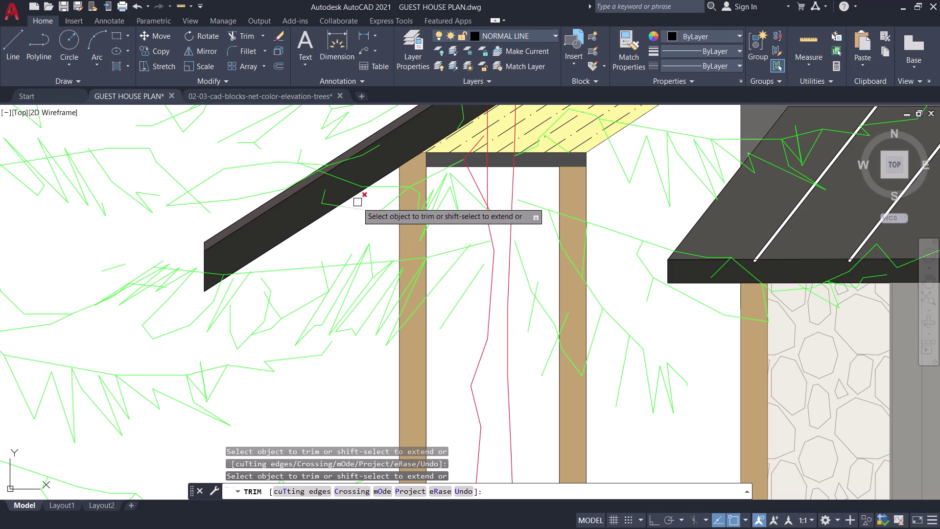
click(351, 188)
click(353, 164)
click(365, 156)
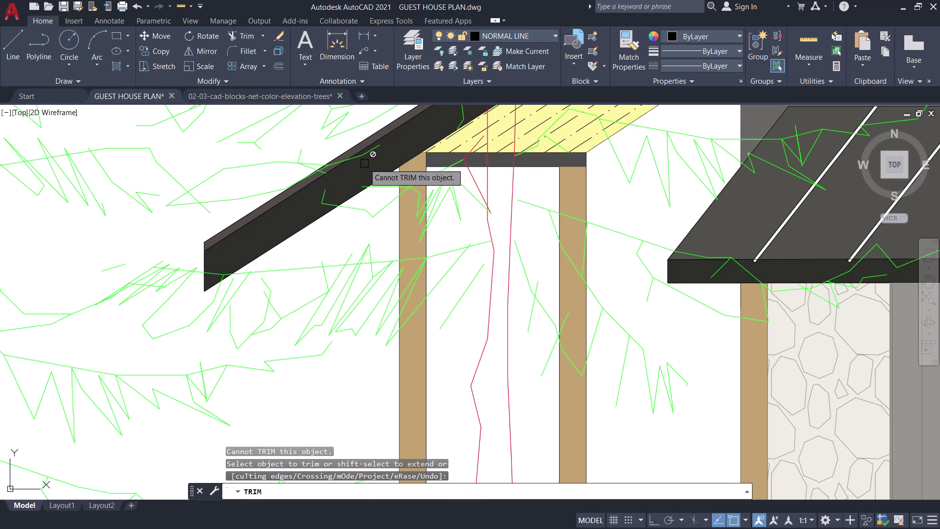
Fence-trim the tree lines inside the porch and above the porch beam.
scroll(down, 3)
middle_drag(363, 164, 339, 216)
scroll(up, 3)
drag(363, 200, 370, 198)
click(395, 196)
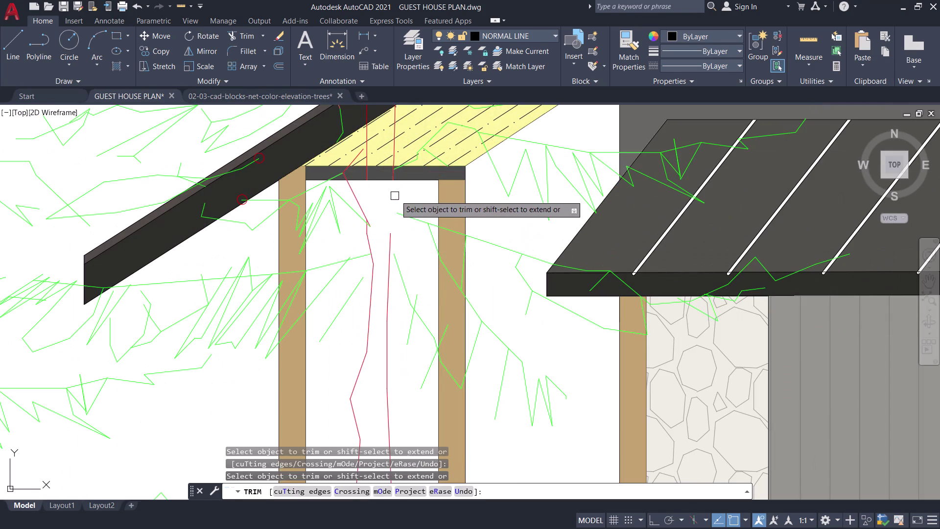
drag(394, 199, 401, 221)
click(393, 201)
scroll(down, 3)
middle_drag(374, 212, 380, 239)
scroll(up, 3)
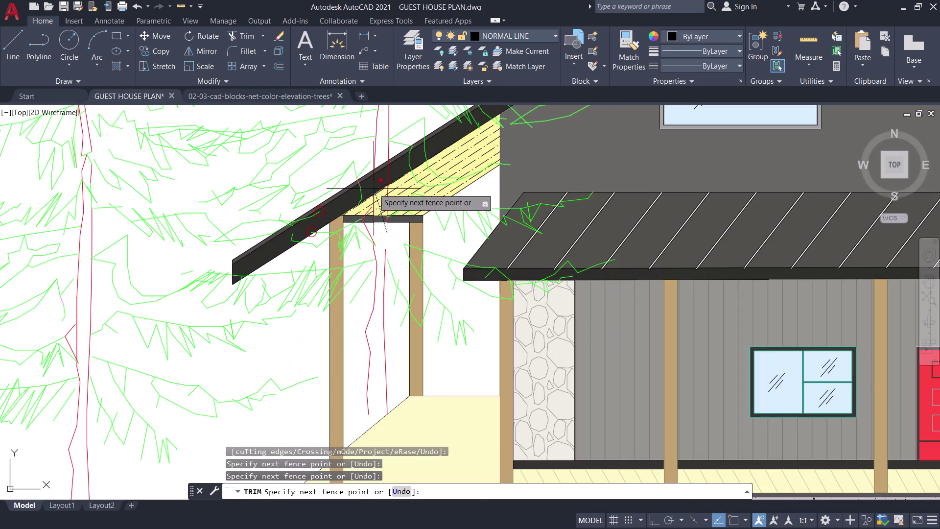
click(374, 152)
click(387, 148)
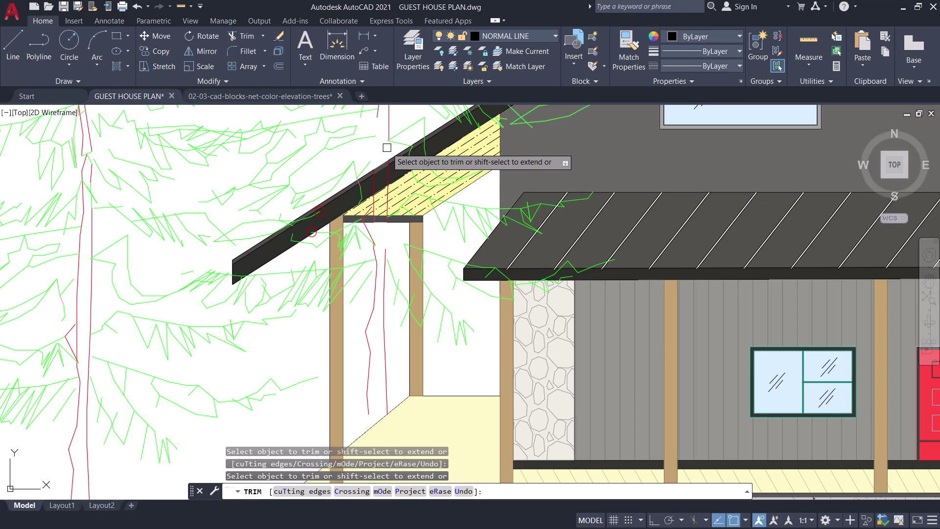
click(369, 172)
Trim the branch lines beside the porch post and under the main roof edge.
scroll(down, 3)
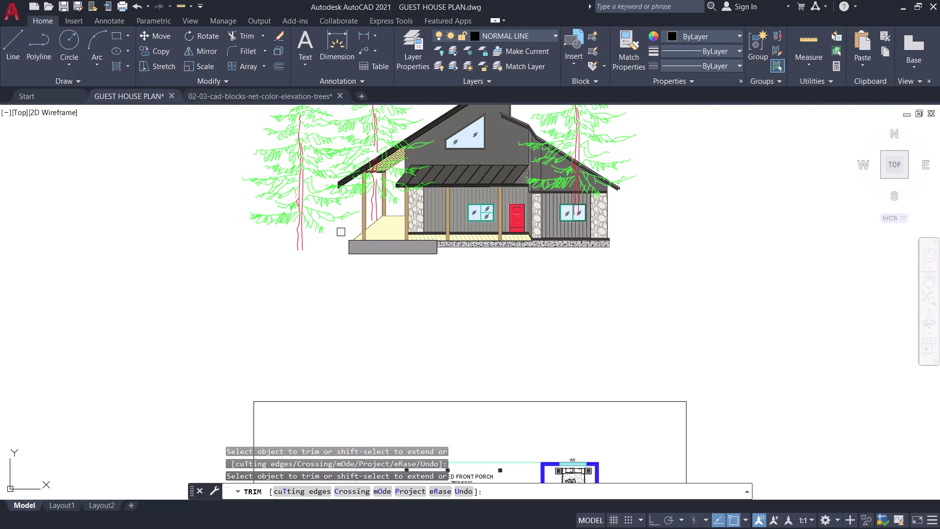
middle_drag(333, 237, 356, 334)
scroll(up, 3)
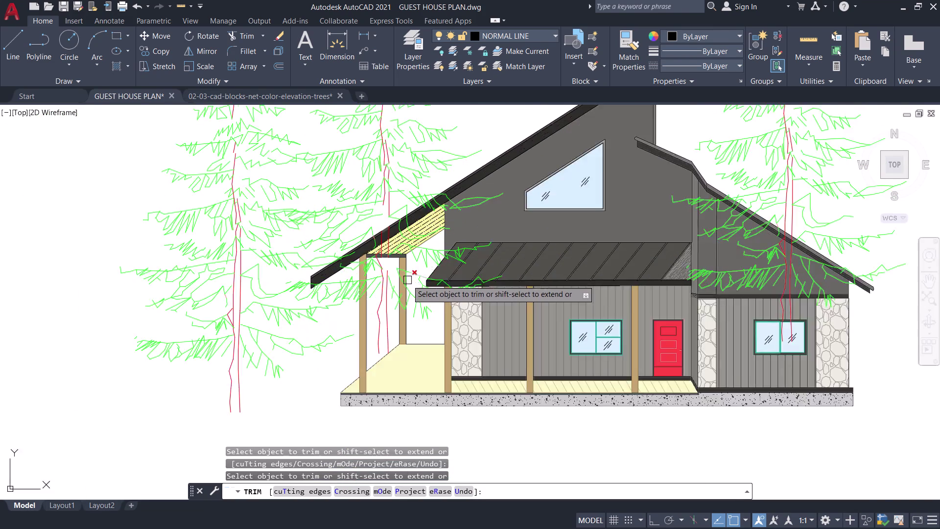
scroll(up, 3)
click(458, 225)
click(439, 225)
drag(455, 218, 456, 218)
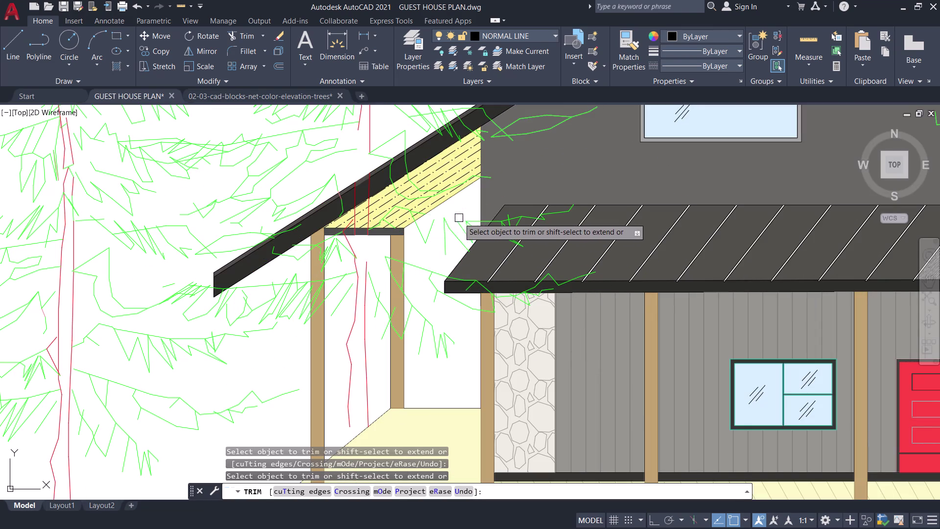
drag(457, 218, 460, 222)
click(437, 228)
scroll(up, 3)
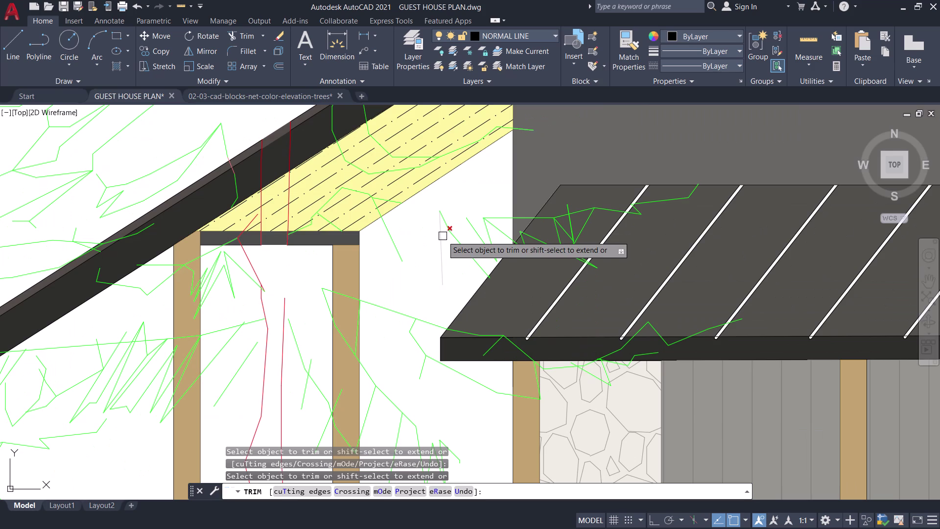
click(362, 488)
drag(400, 230, 419, 225)
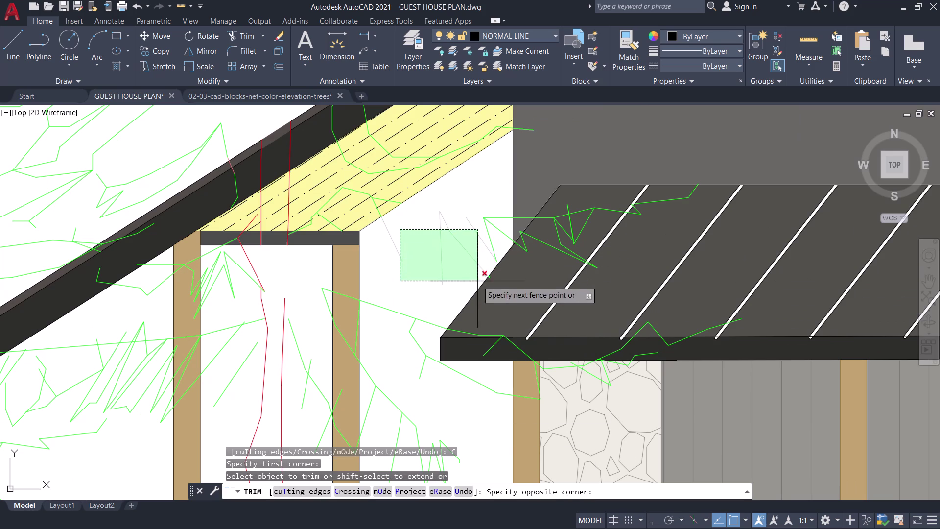
Trim the remaining branches beside the porch roof and below the roof edge.
click(477, 282)
drag(464, 212, 484, 218)
drag(514, 244, 509, 245)
drag(496, 204, 498, 214)
drag(491, 247, 485, 243)
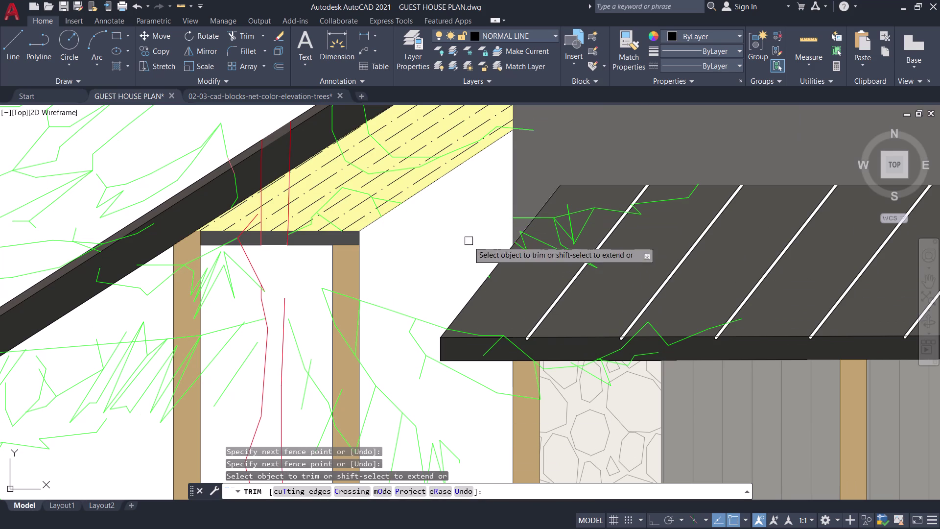
click(416, 291)
click(405, 355)
drag(387, 276, 394, 274)
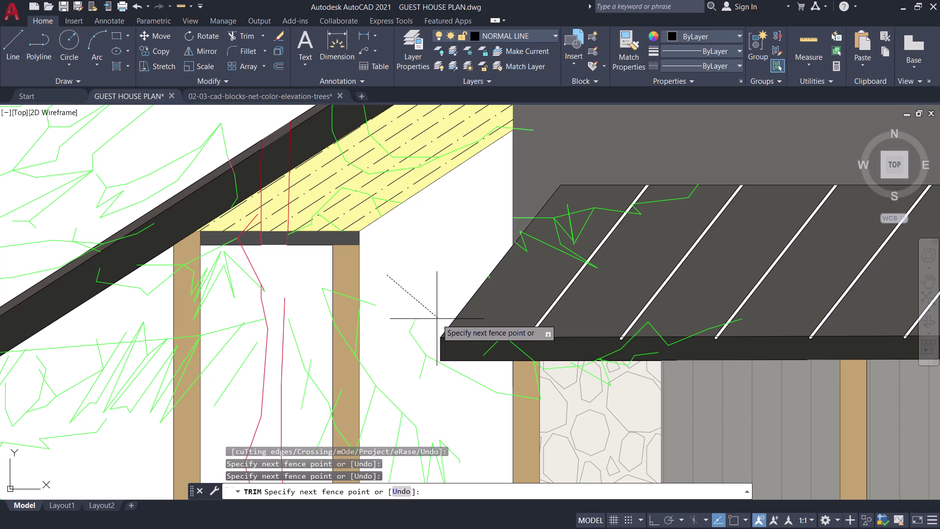
click(425, 329)
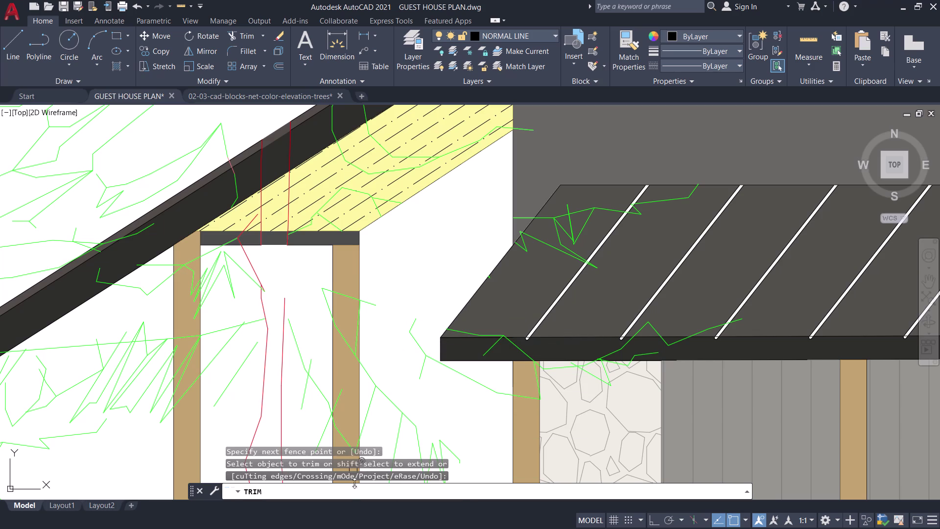
click(412, 291)
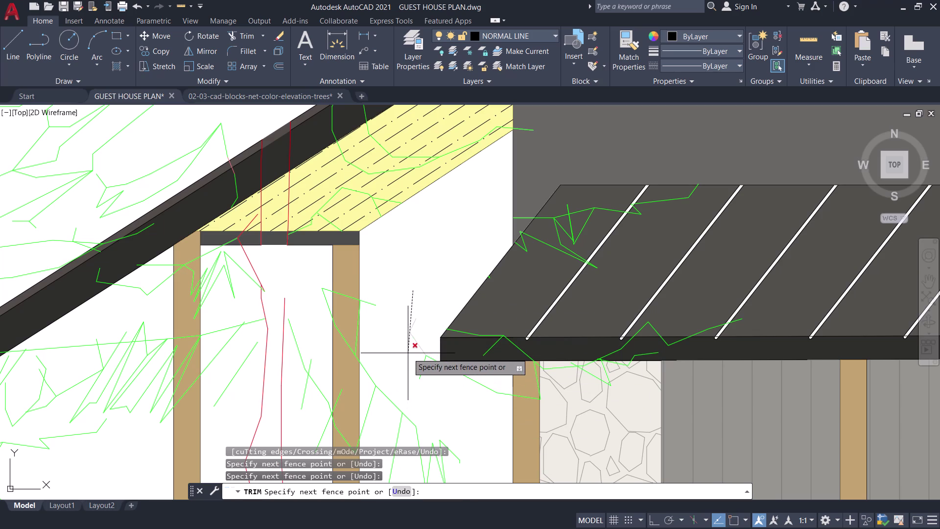
Restart TRIM with crossing selection and cut the trunk lines inside the porch opening.
key(Escape)
key(t)
text(r)
key(space)
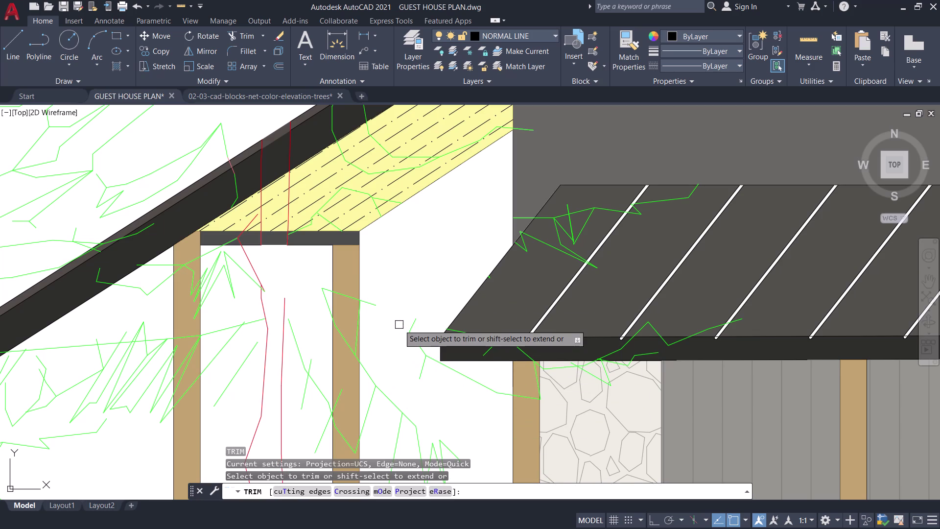
text(c)
key(space)
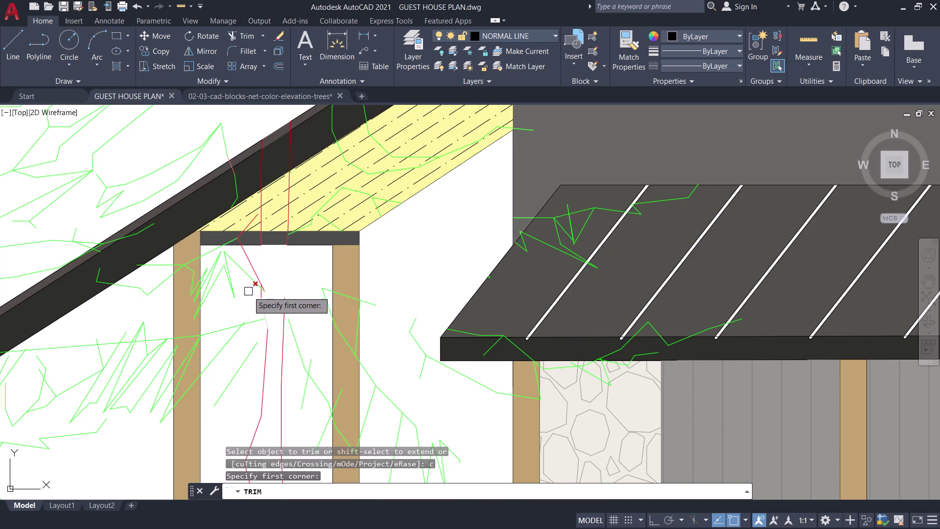
drag(214, 254, 287, 318)
click(272, 278)
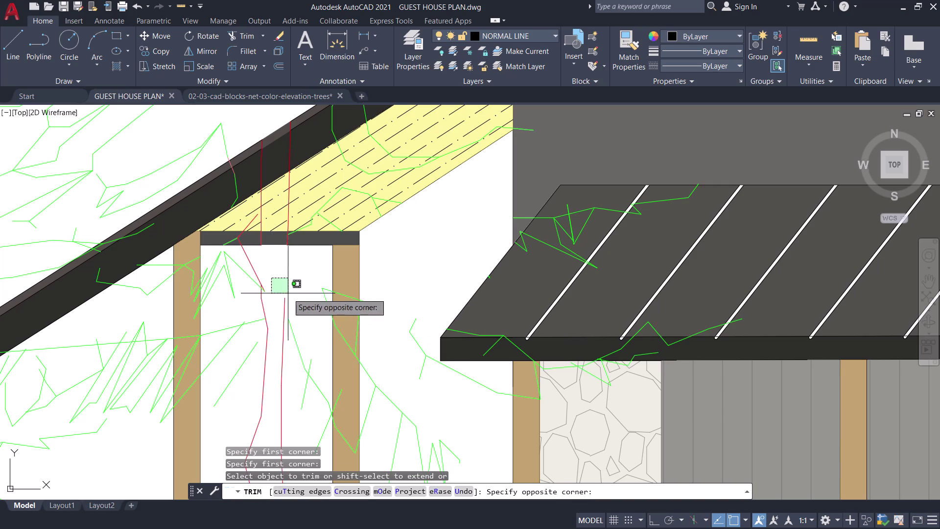
click(209, 340)
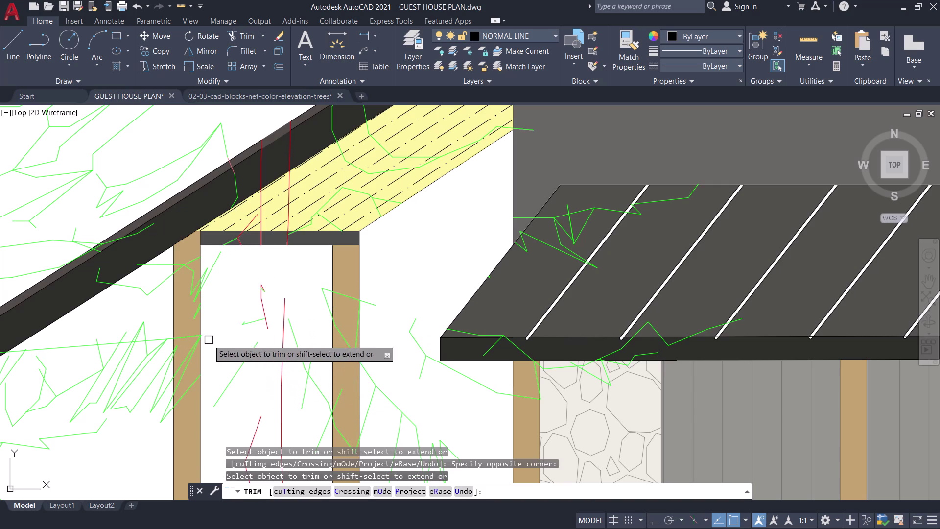
click(211, 252)
click(278, 317)
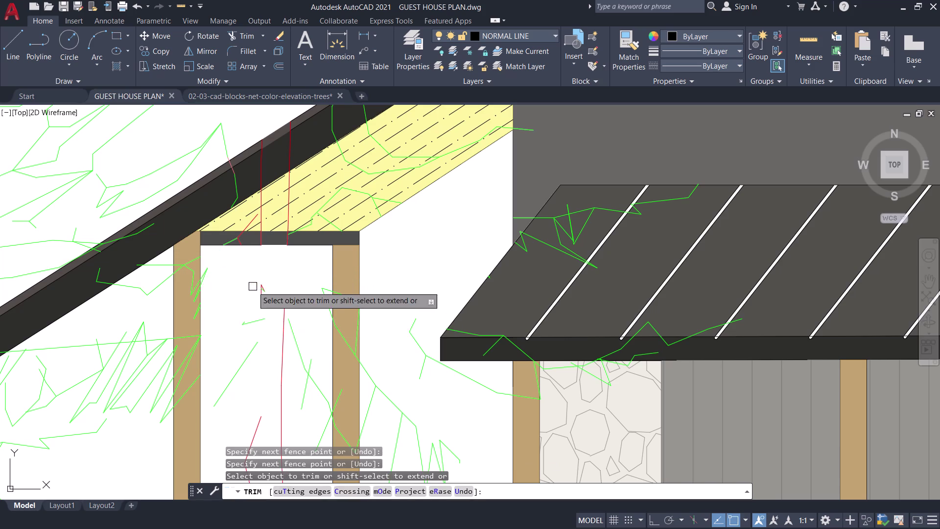
Fence-trim the last trunk pieces in the opening and end trimming.
drag(254, 281, 258, 286)
drag(268, 306, 275, 317)
click(250, 329)
click(263, 318)
click(293, 316)
drag(269, 304, 279, 327)
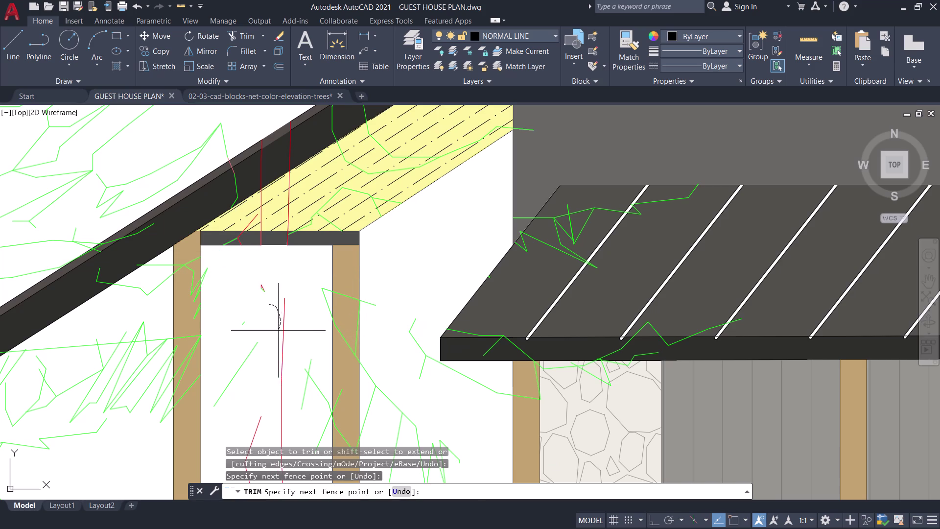
drag(279, 328, 284, 329)
scroll(down, 3)
middle_drag(285, 320, 322, 293)
key(Escape)
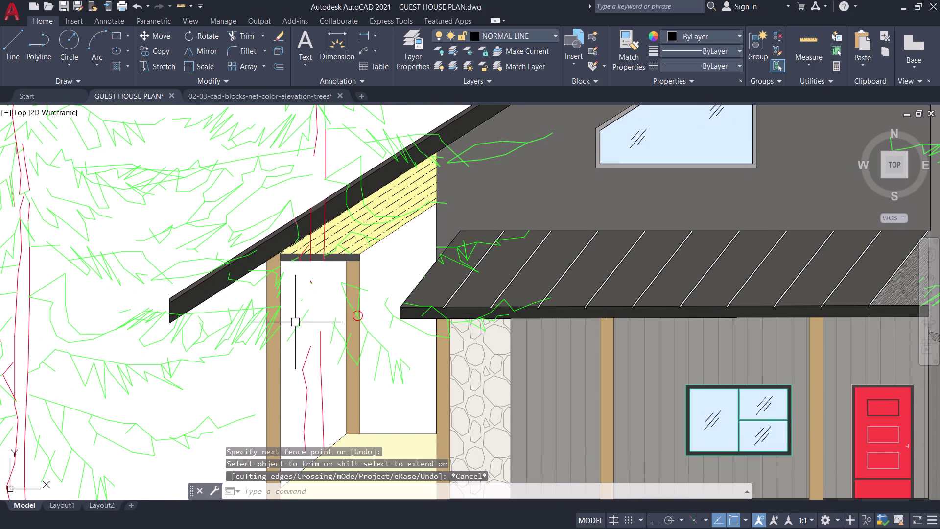
Select tree lines in the porch opening and near the roof edge, then clear the selection.
click(327, 353)
click(322, 387)
click(328, 384)
drag(297, 387, 299, 388)
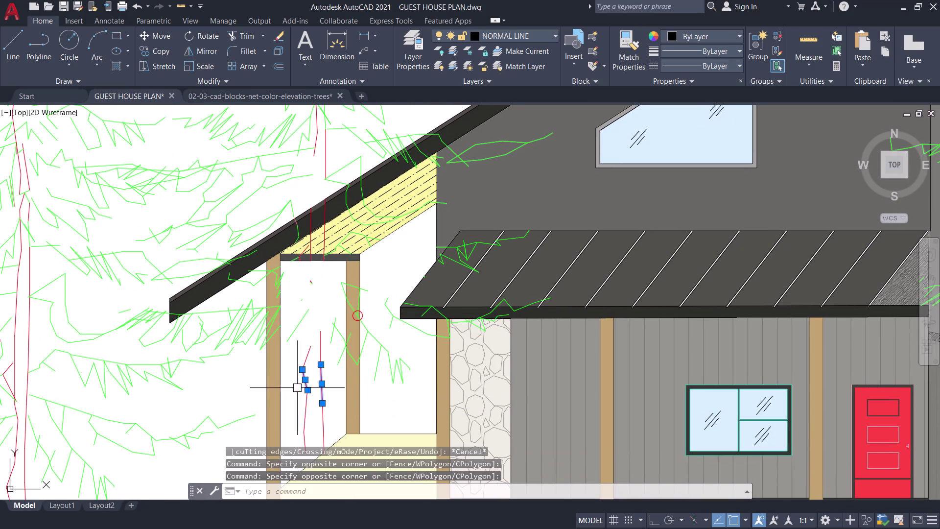
drag(299, 387, 303, 387)
drag(404, 389, 378, 350)
click(370, 315)
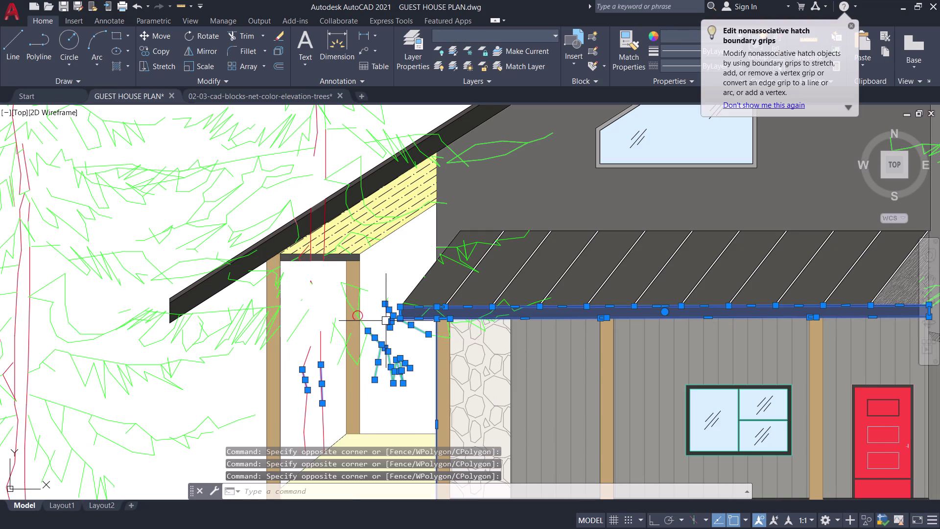
scroll(up, 3)
key(Escape)
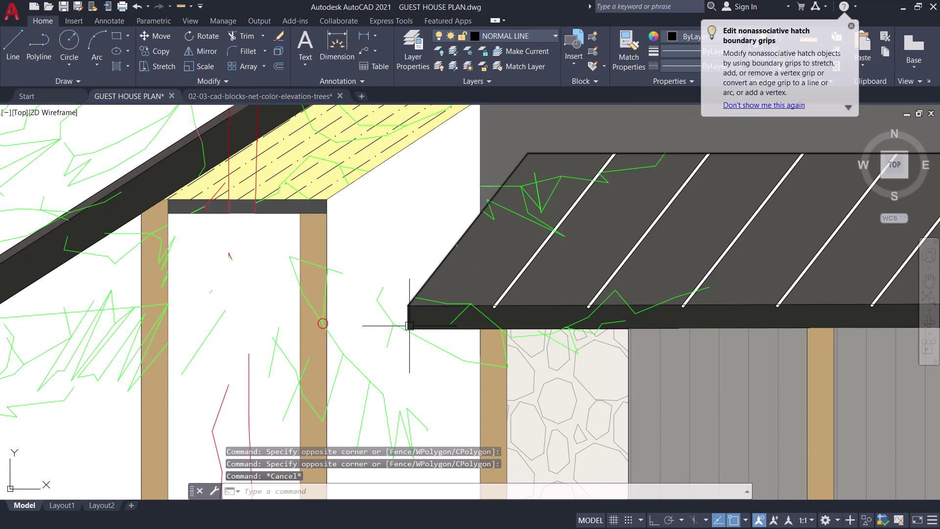
Pick the branch polylines and their vertices just below the roof edge.
click(446, 348)
click(390, 337)
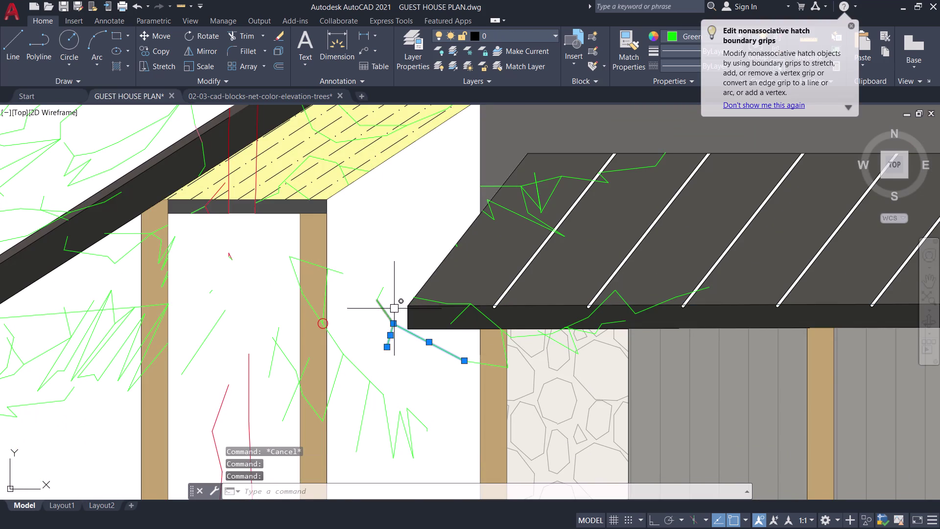
click(392, 299)
drag(356, 294, 365, 295)
click(439, 303)
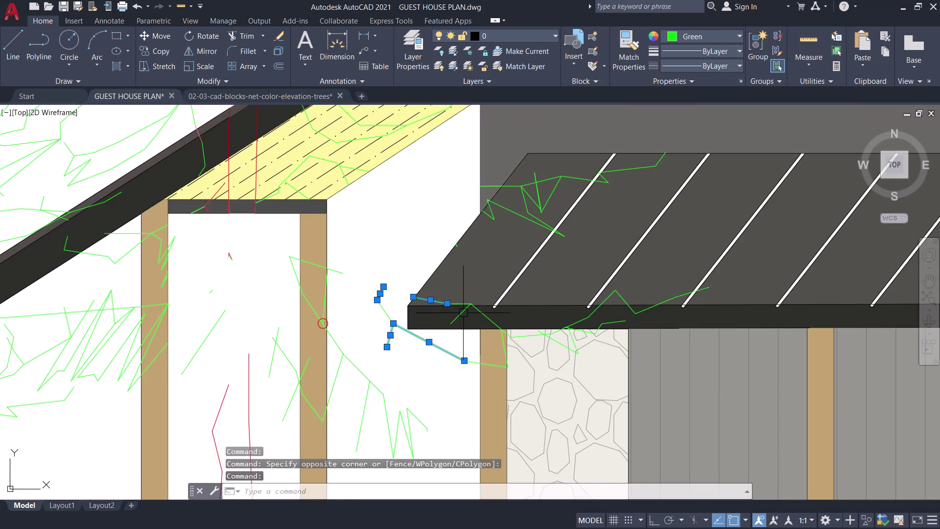
click(457, 316)
scroll(up, 3)
click(449, 296)
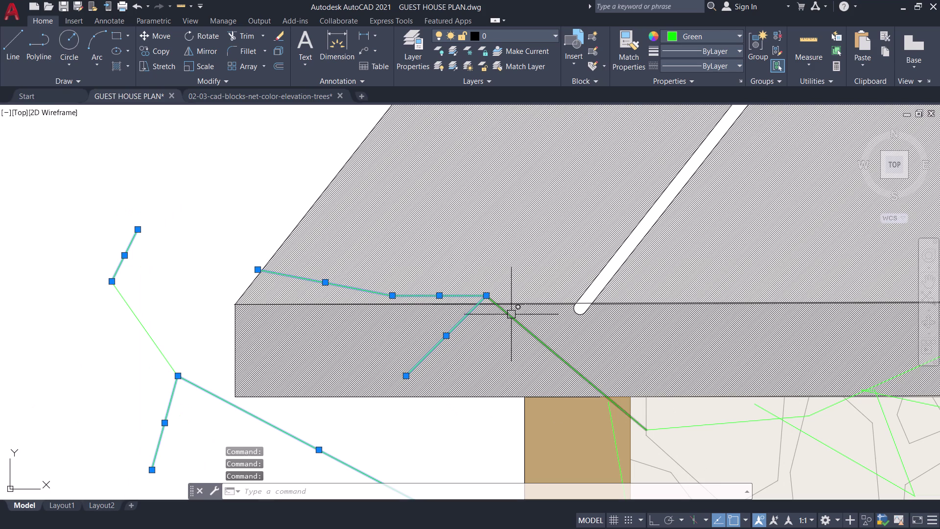
click(511, 316)
scroll(down, 3)
scroll(down, 3)
scroll(up, 3)
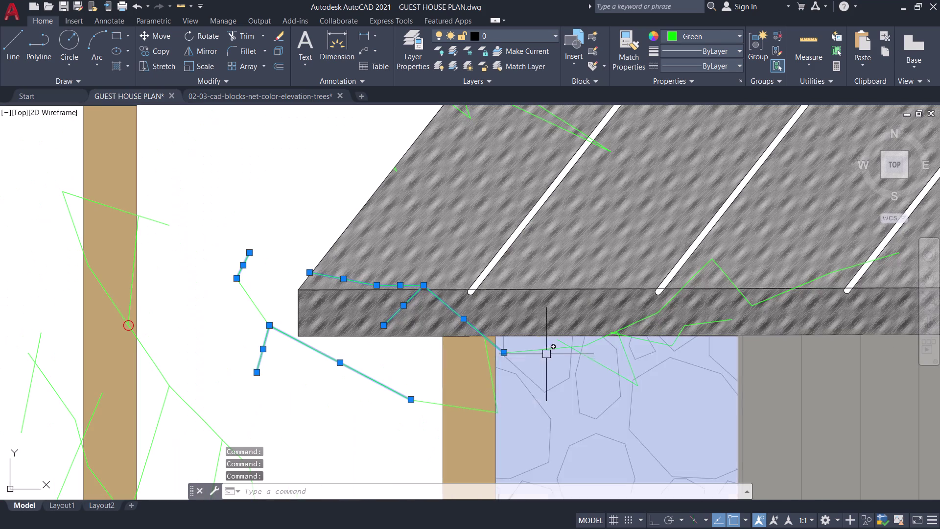
click(537, 350)
scroll(up, 3)
click(569, 354)
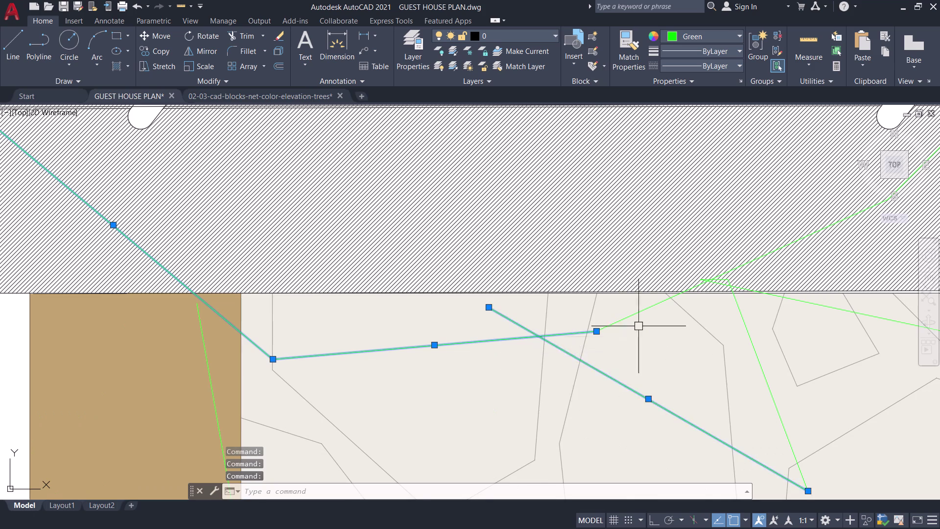
Reposition branch vertices along the roof fascia and roof edge.
click(644, 311)
scroll(down, 3)
middle_drag(634, 317, 476, 327)
scroll(up, 3)
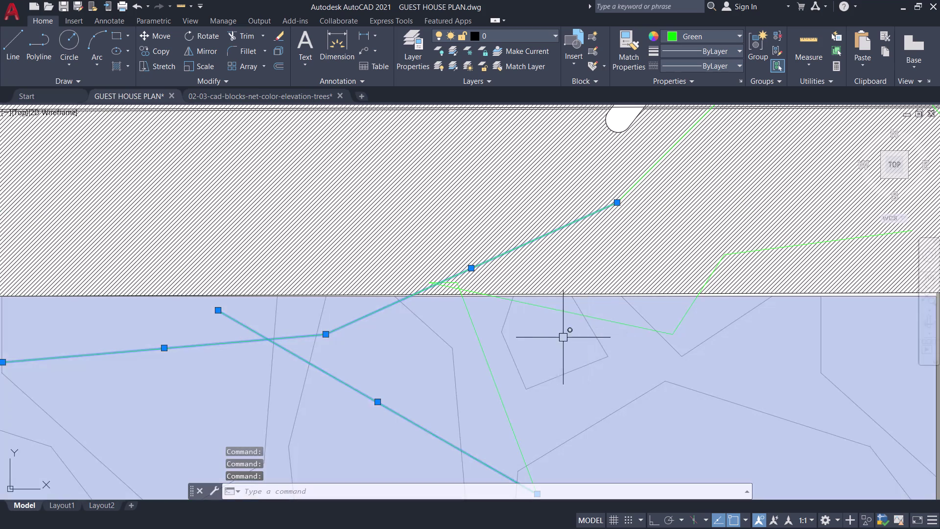
click(473, 335)
click(513, 300)
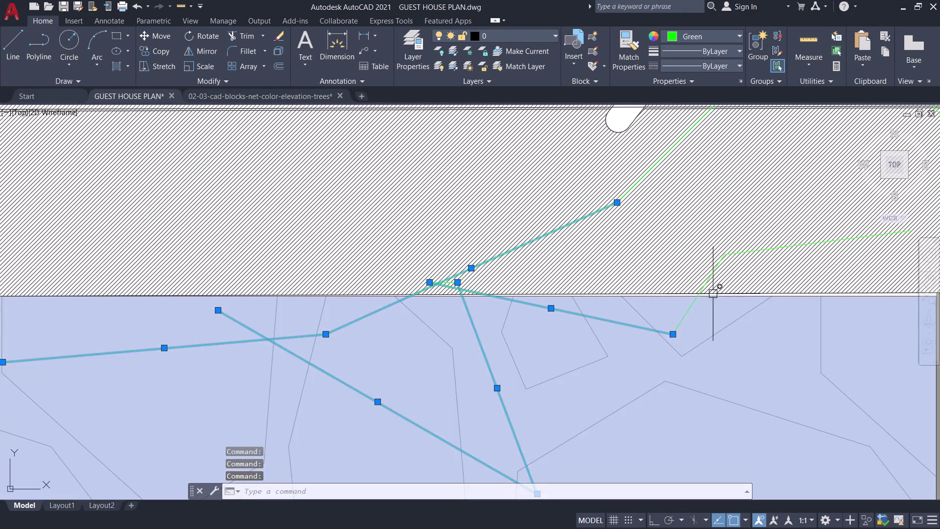
click(703, 289)
click(748, 252)
scroll(down, 3)
scroll(down, 3)
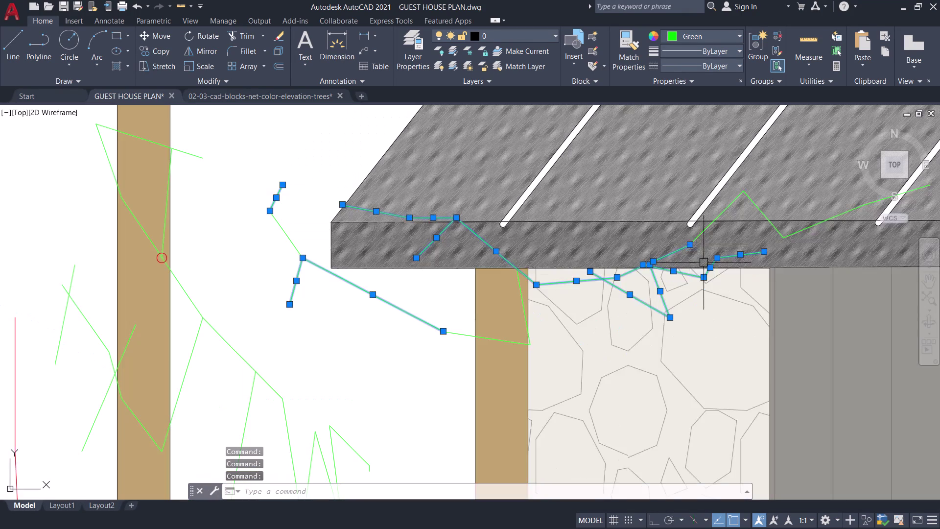
middle_drag(694, 302, 570, 367)
scroll(up, 3)
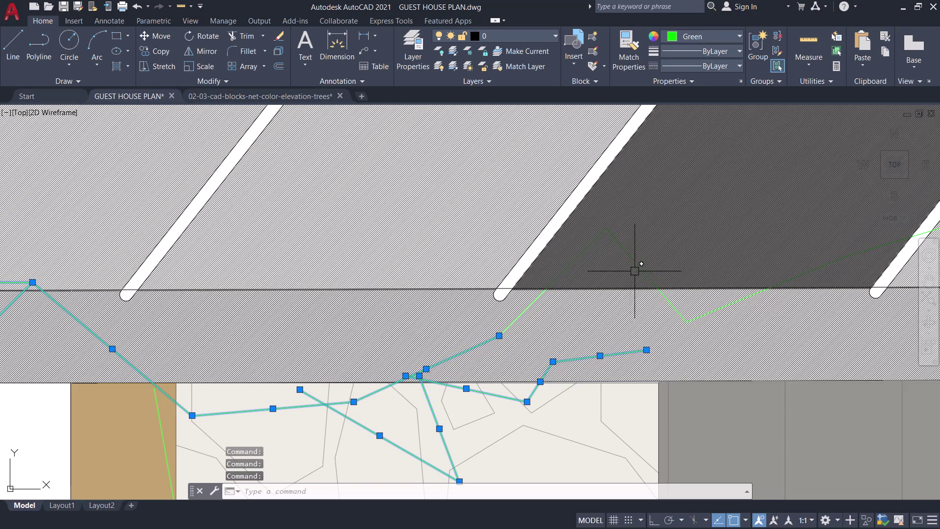
Select the stray branch lines along the roof edge and on the porch roof.
click(541, 299)
click(648, 268)
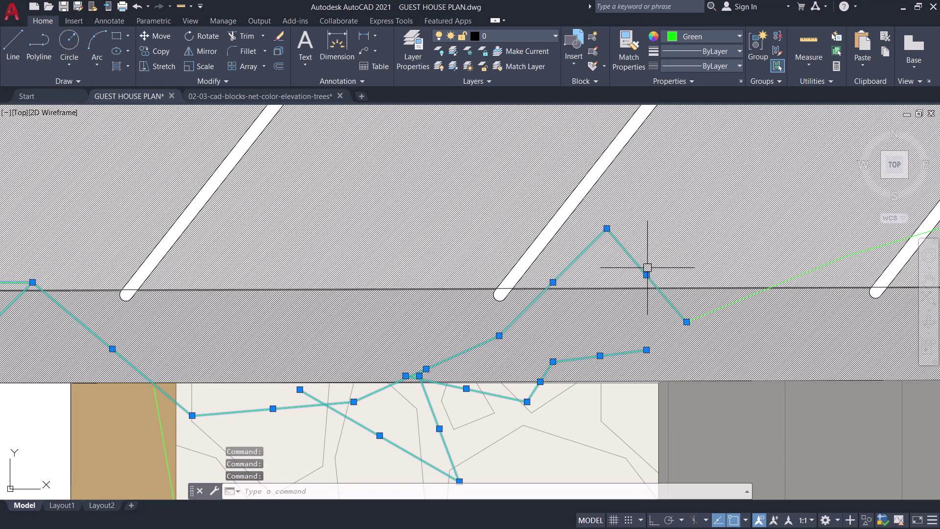
click(725, 308)
scroll(down, 3)
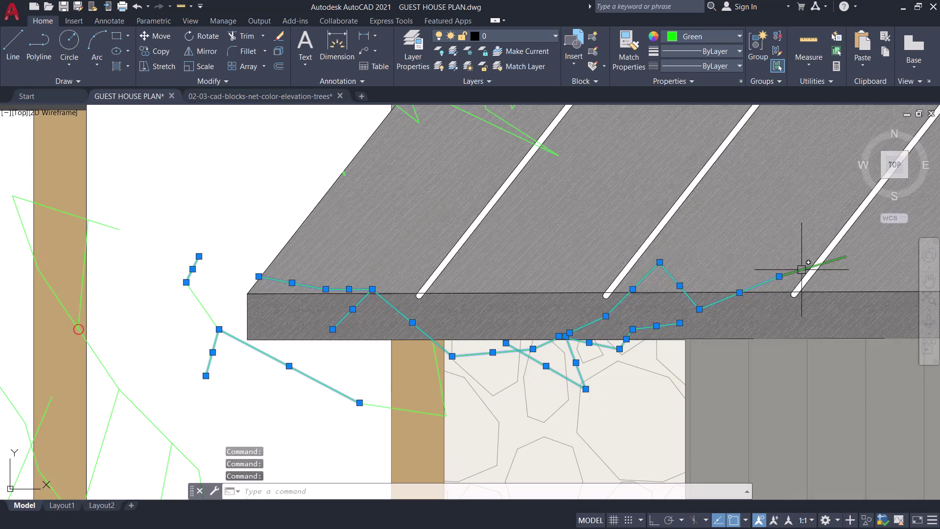
scroll(up, 3)
click(775, 274)
scroll(down, 3)
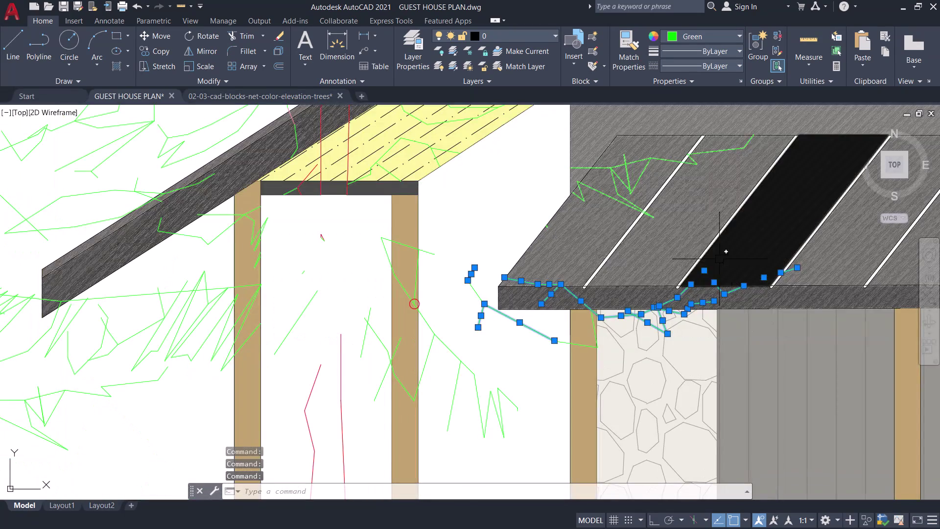
scroll(up, 3)
click(583, 200)
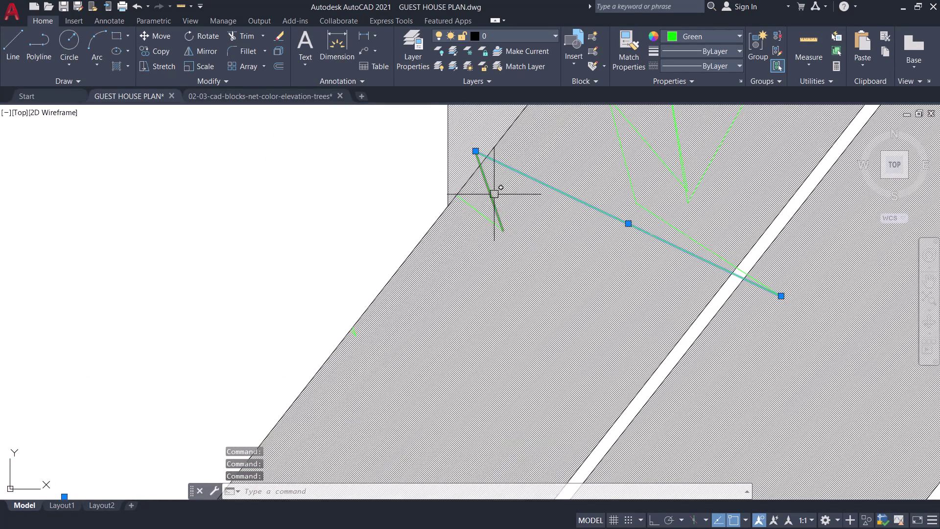
click(493, 193)
click(472, 211)
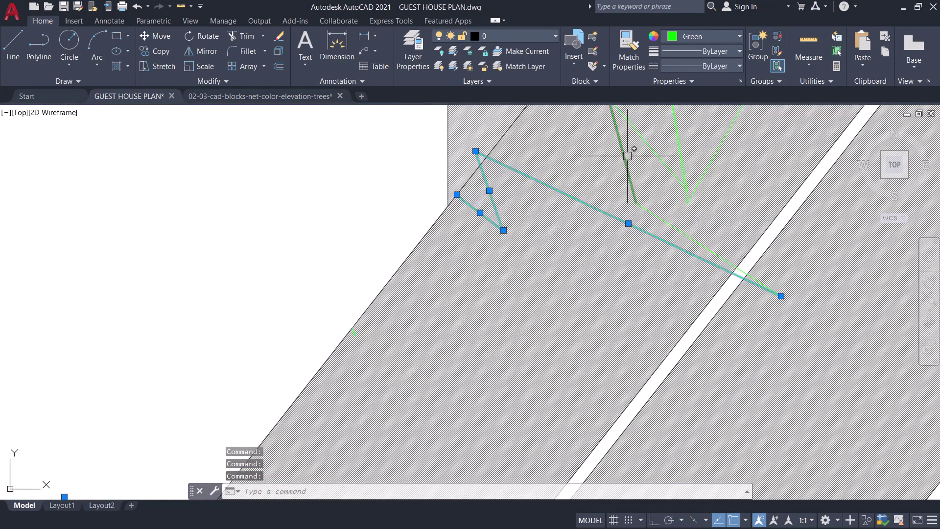
click(626, 156)
Add the remaining branch lines across the roof surface to the selection.
scroll(down, 3)
middle_drag(620, 163, 532, 265)
click(552, 256)
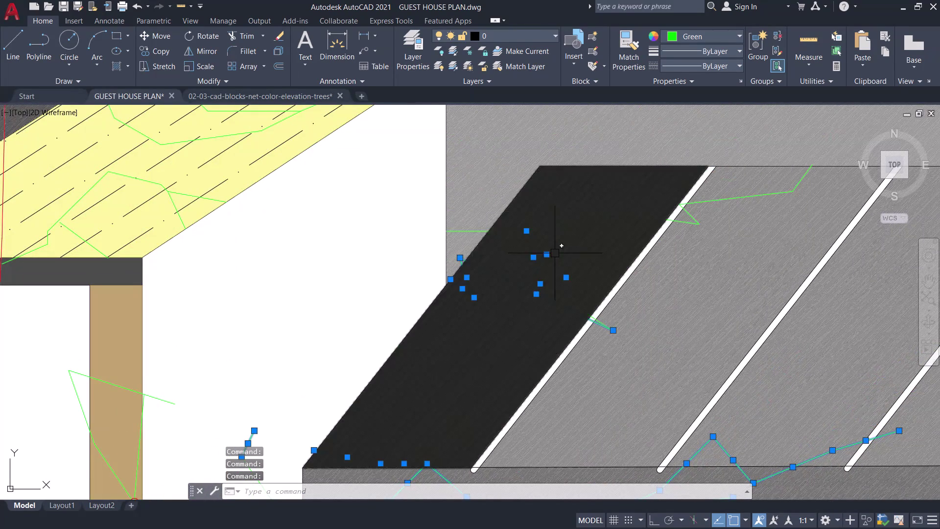
click(559, 248)
click(587, 251)
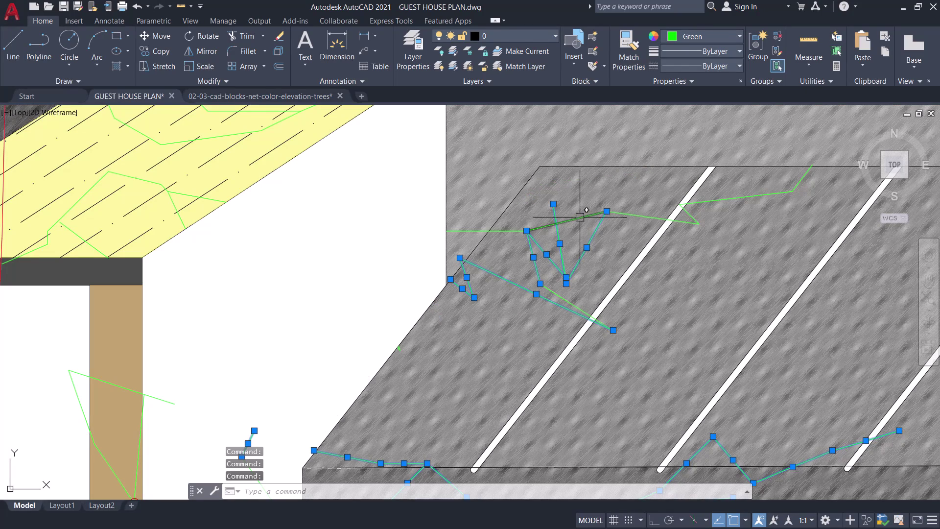
click(579, 217)
click(496, 231)
click(639, 218)
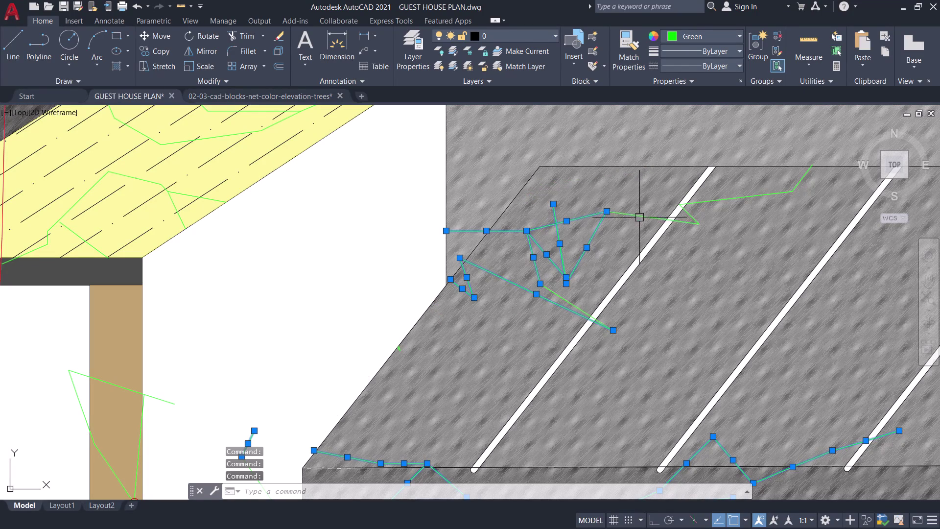
click(689, 214)
click(715, 200)
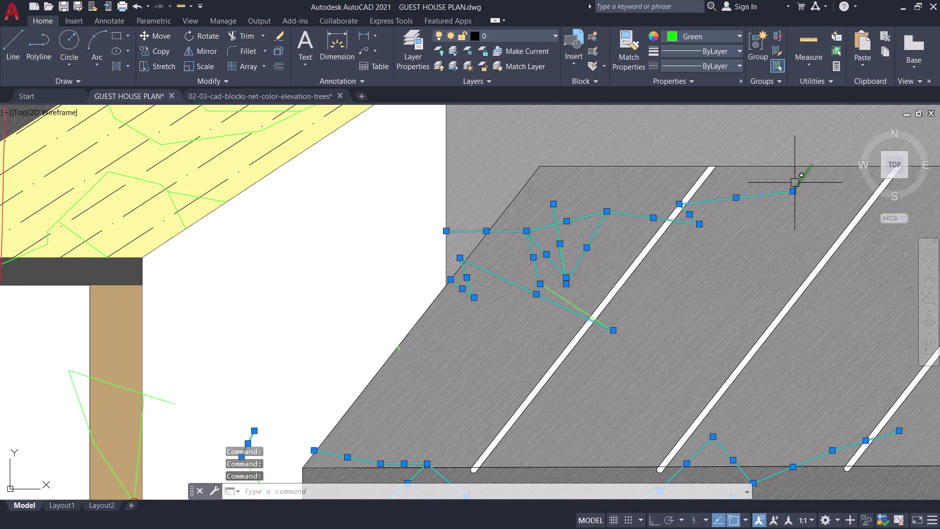
click(803, 178)
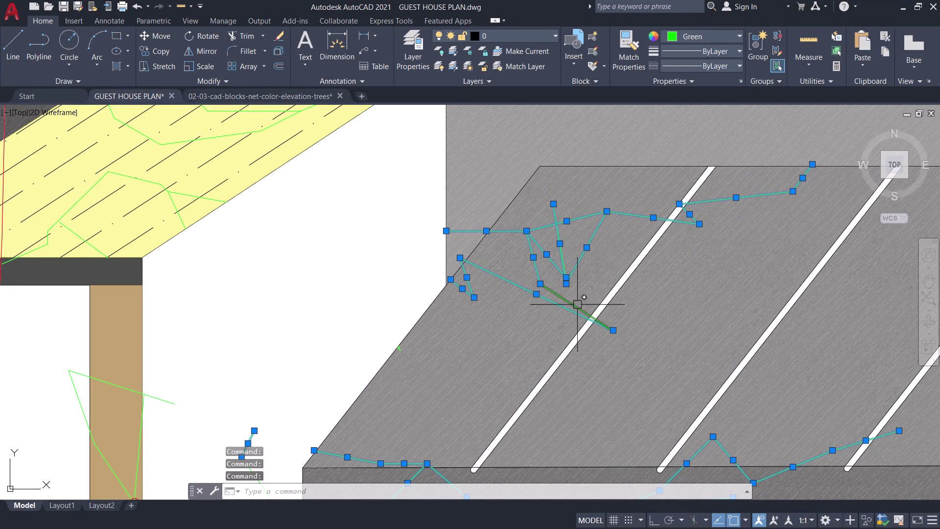
click(575, 305)
Erase the selected branch lines, then erase the one leftover fragment.
key(e)
key(space)
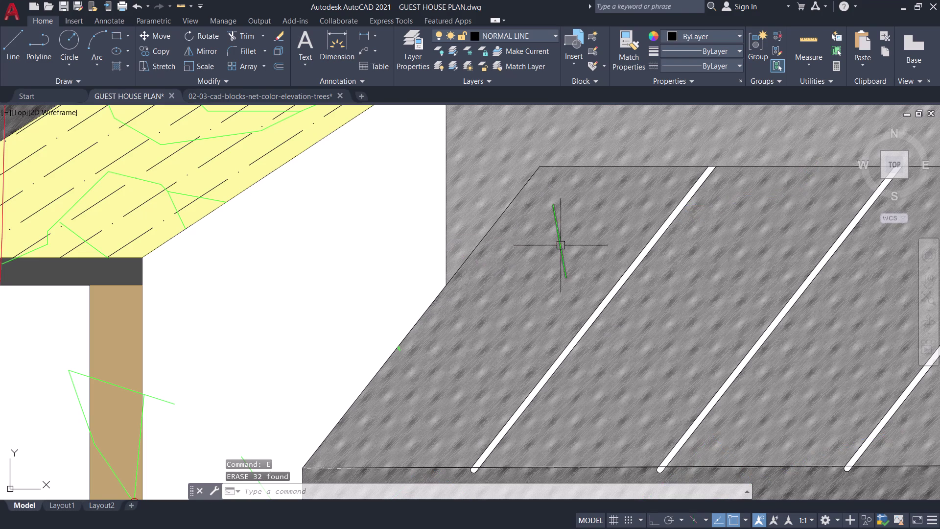
click(560, 243)
text(e)
key(space)
Erase the stray branch and red trunk lines around the door post and inside the doorway.
scroll(down, 3)
middle_drag(433, 297, 517, 226)
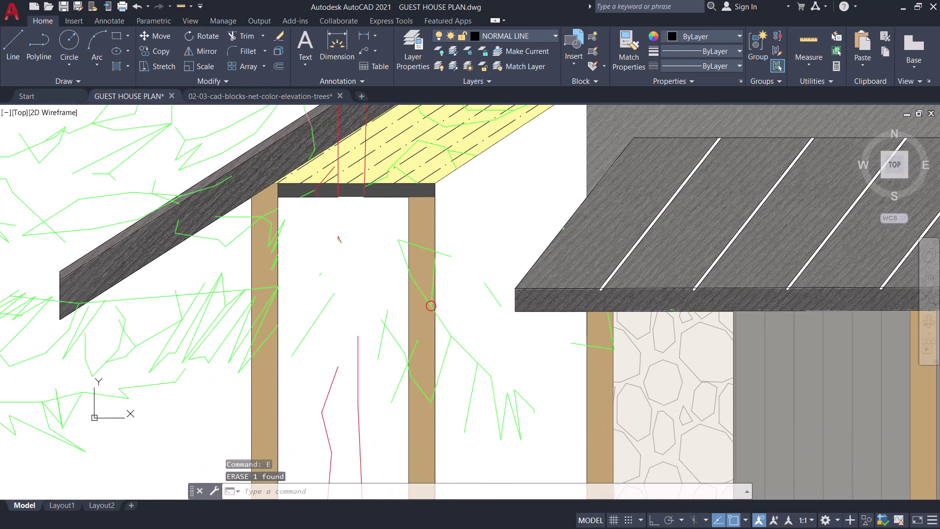
scroll(up, 3)
click(573, 345)
click(632, 316)
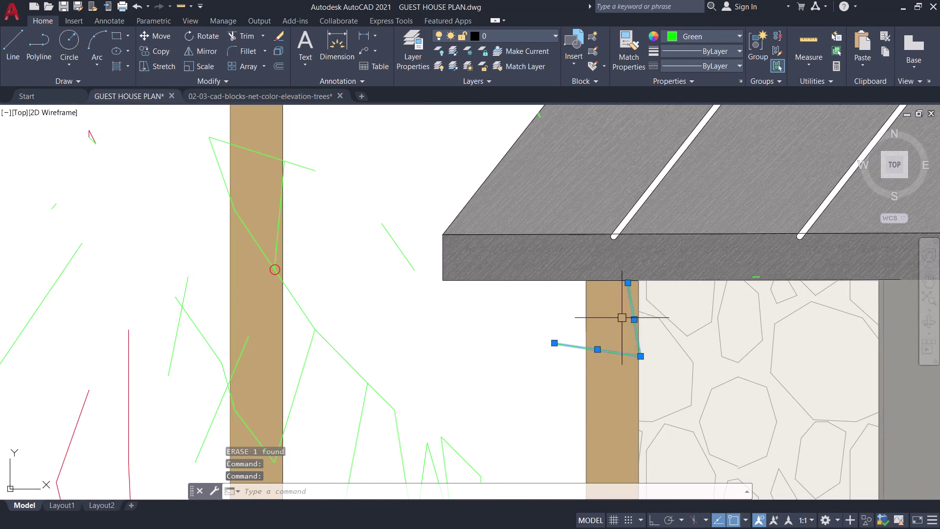
click(404, 246)
scroll(down, 3)
middle_drag(400, 330, 403, 280)
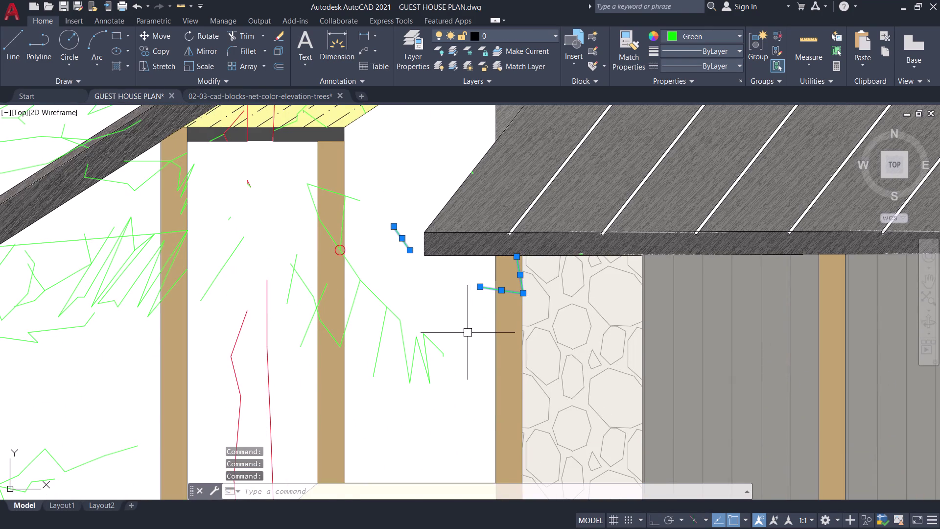
click(467, 332)
drag(363, 323, 372, 320)
drag(442, 385, 433, 370)
click(401, 306)
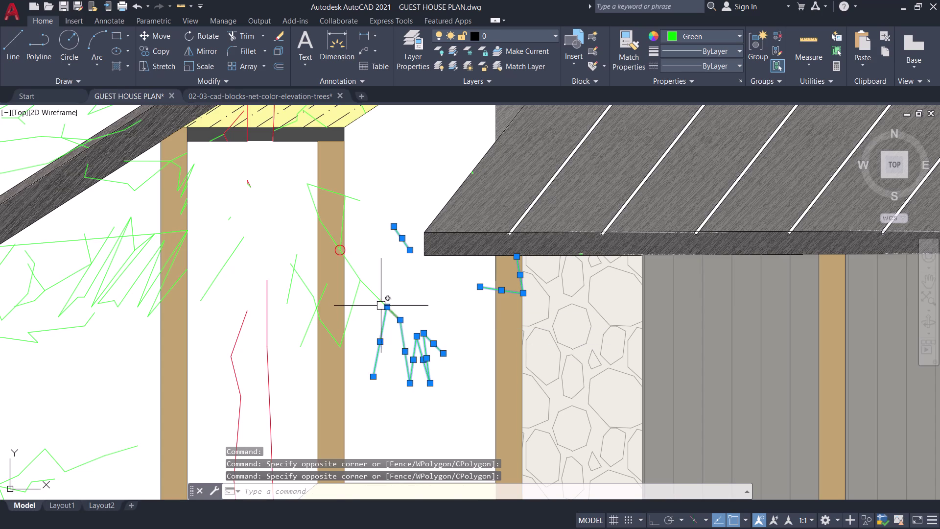
drag(371, 325, 372, 313)
drag(362, 272, 366, 268)
click(357, 302)
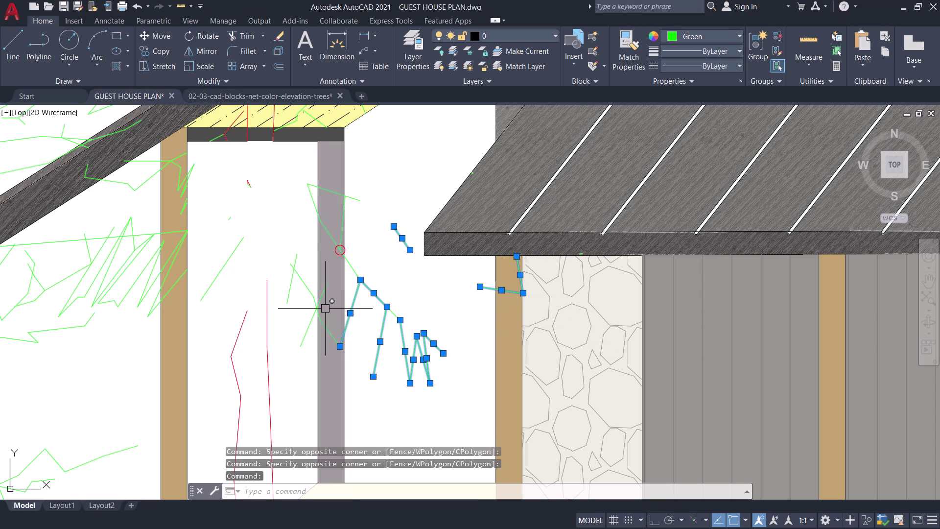
click(318, 301)
click(325, 324)
click(310, 288)
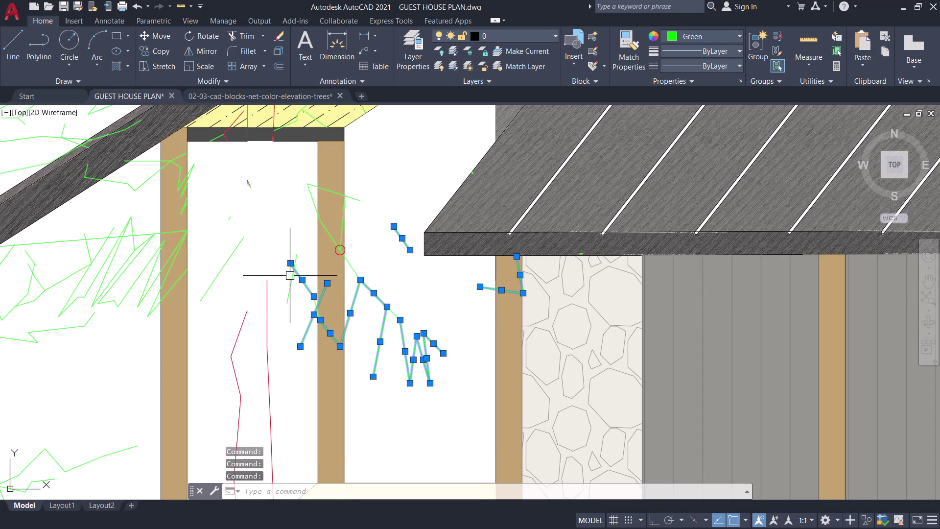
click(289, 274)
drag(304, 406, 278, 390)
click(215, 351)
drag(242, 286, 238, 276)
click(221, 247)
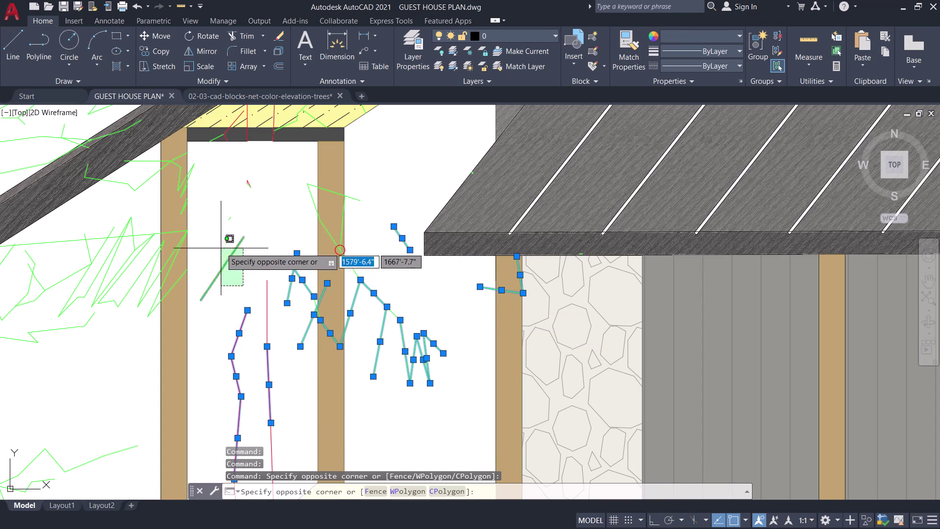
drag(264, 207, 262, 190)
click(230, 158)
drag(230, 248, 233, 242)
click(220, 204)
drag(247, 242, 245, 236)
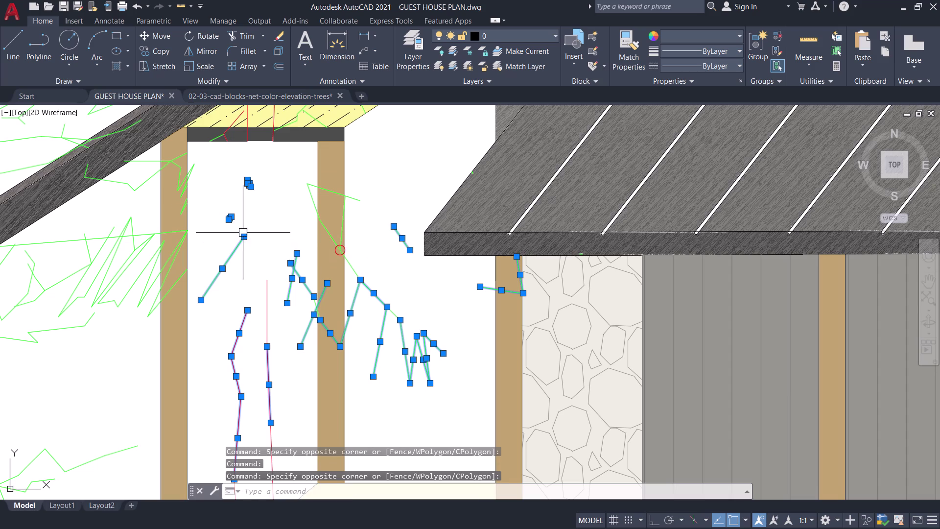
click(318, 204)
drag(340, 197, 344, 194)
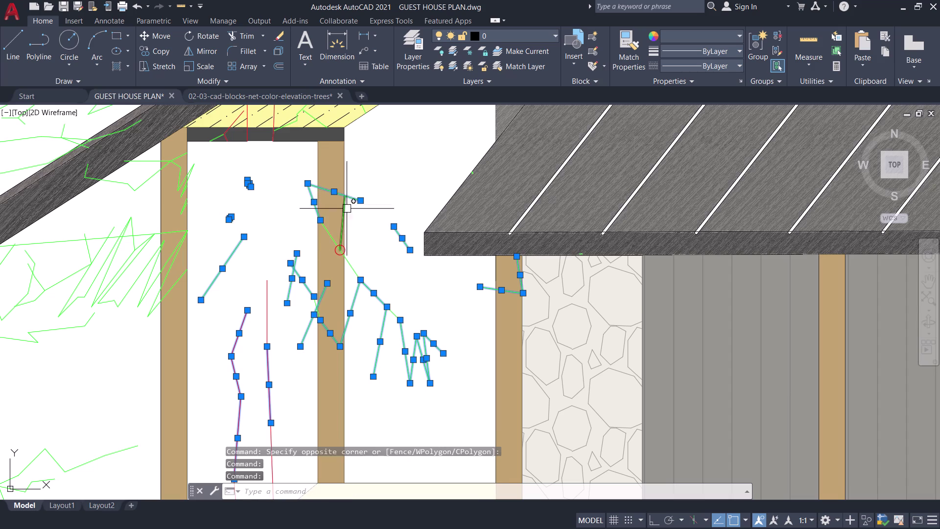
click(341, 224)
click(326, 236)
key(space)
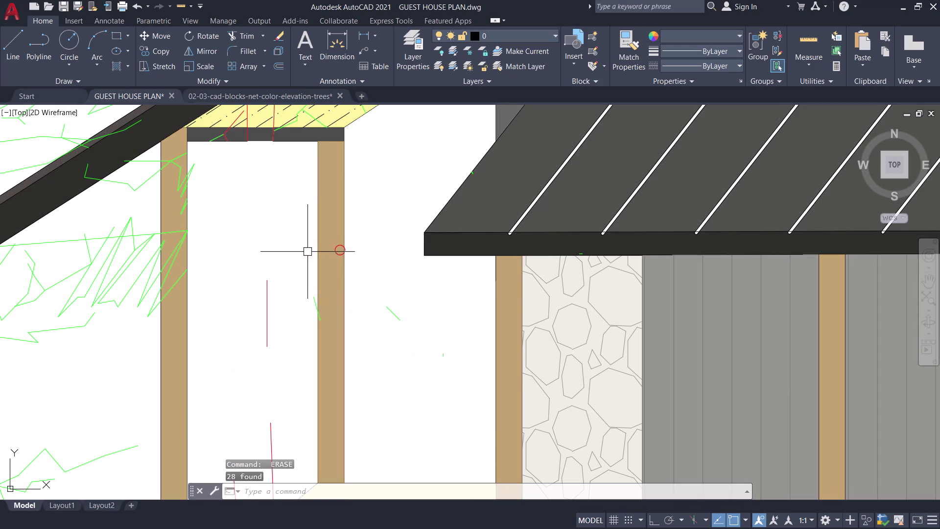
Erase the leftover line fragments near the door post.
drag(410, 341, 389, 311)
click(378, 280)
drag(452, 377, 452, 376)
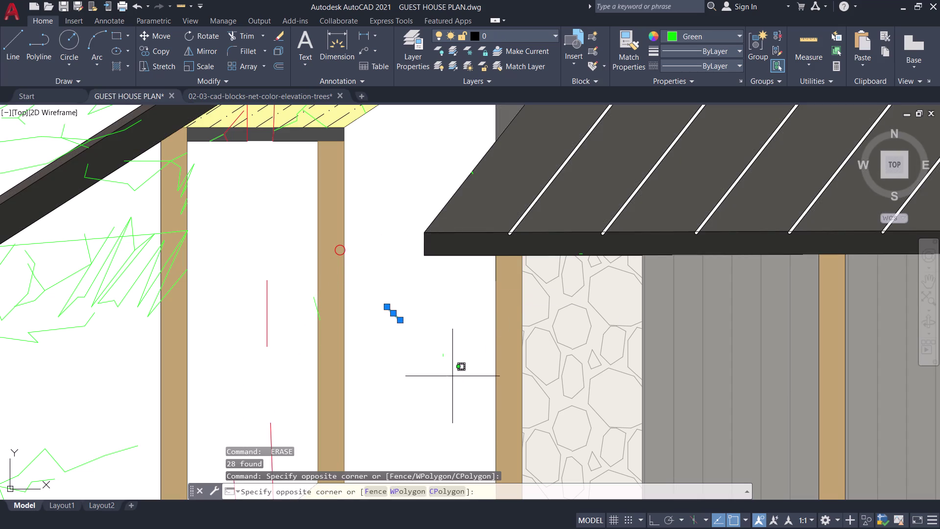
drag(453, 376, 438, 354)
click(414, 297)
drag(385, 375, 378, 344)
drag(364, 296, 369, 294)
key(space)
Erase the few remaining stray fragments in the doorway.
click(315, 304)
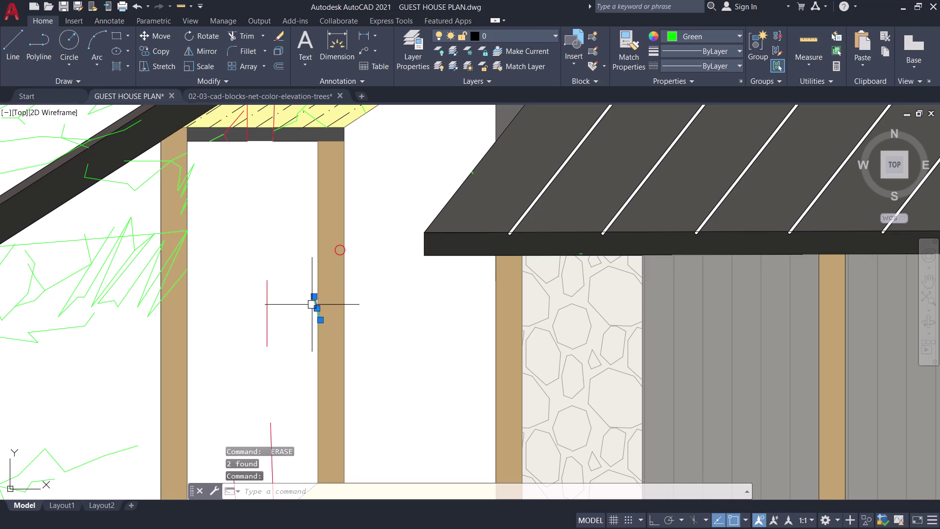
key(space)
drag(288, 324, 281, 316)
click(232, 271)
key(space)
Erase the last short red line fragments lower in the doorway.
drag(284, 406, 282, 323)
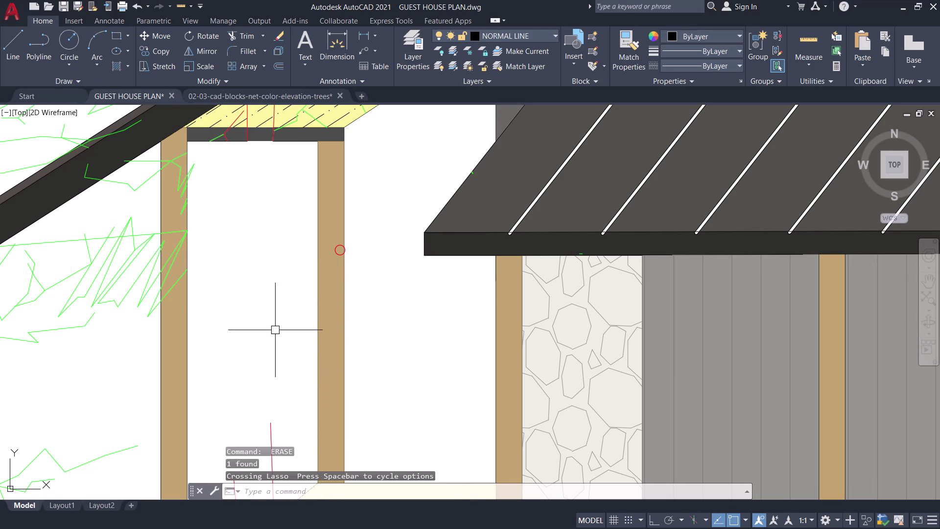
middle_drag(273, 333, 340, 233)
drag(352, 353, 346, 349)
drag(301, 316, 316, 318)
key(space)
drag(313, 402, 304, 390)
drag(289, 372, 298, 368)
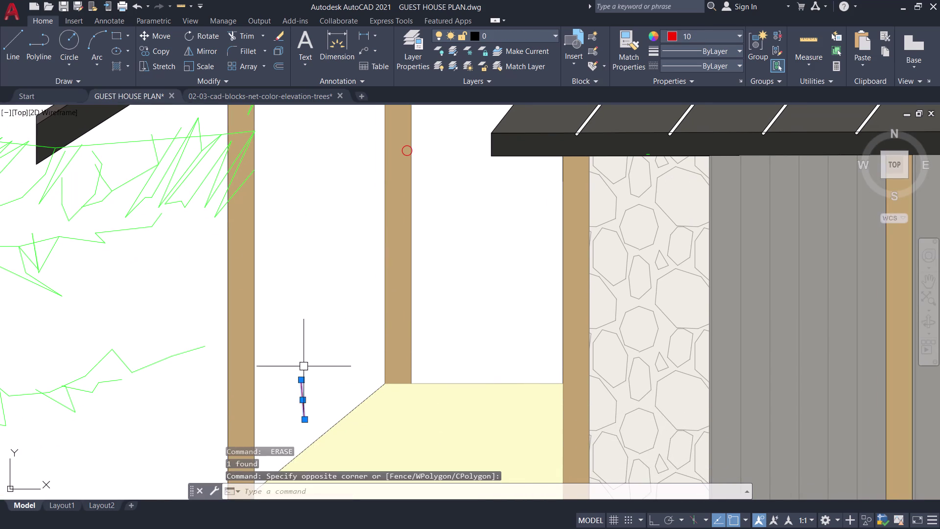
key(space)
scroll(down, 3)
Select the stray branch lines over the wall, near the window and yellow soffit.
middle_drag(315, 297, 364, 353)
middle_drag(358, 329, 337, 422)
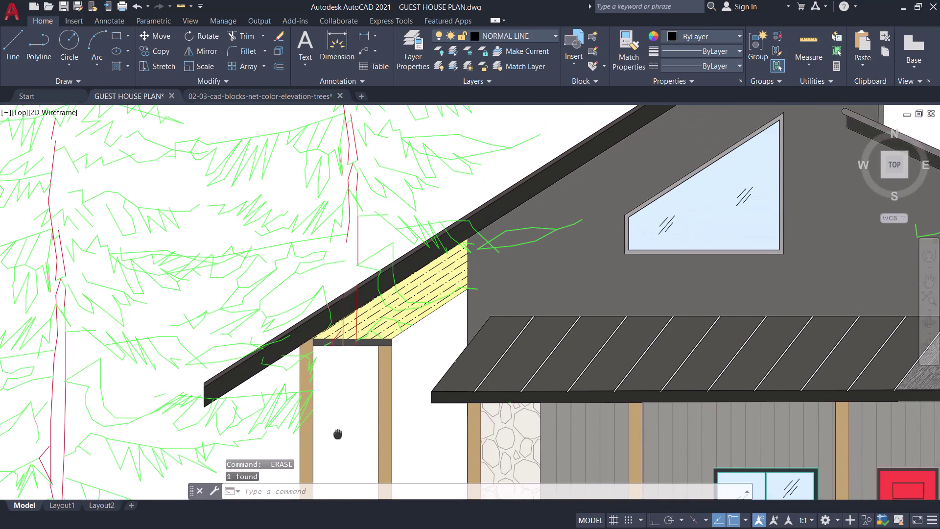
middle_drag(338, 422, 349, 506)
scroll(down, 3)
middle_drag(424, 262, 441, 233)
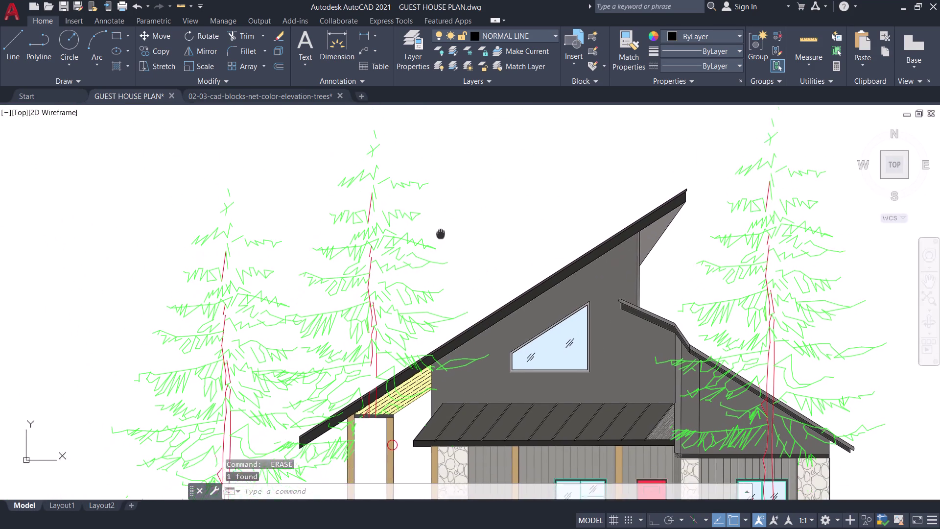
middle_drag(441, 233, 490, 146)
scroll(up, 3)
scroll(up, 3)
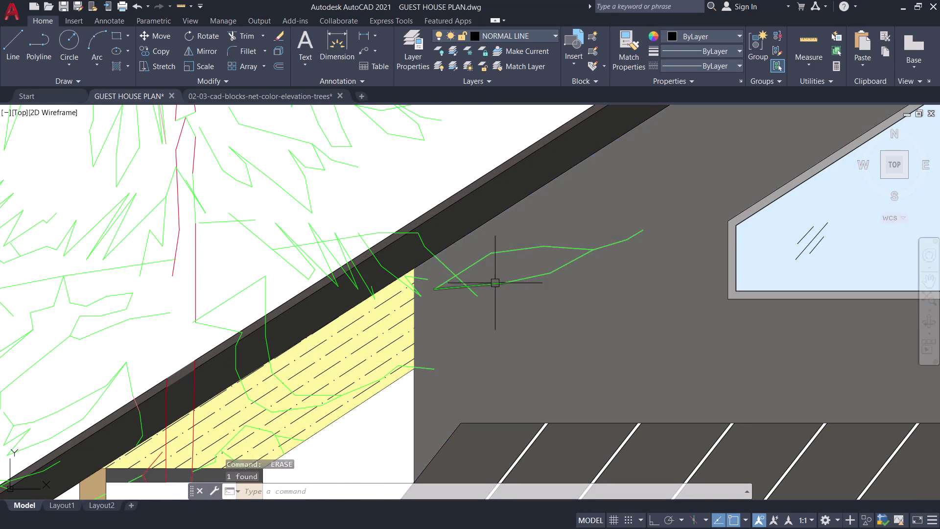
click(495, 282)
click(480, 260)
click(463, 280)
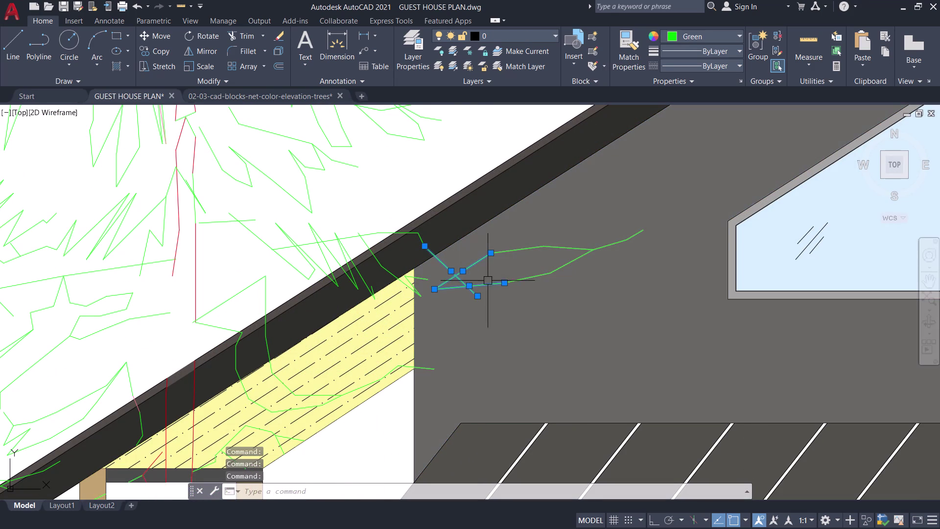
click(527, 278)
click(531, 244)
click(570, 247)
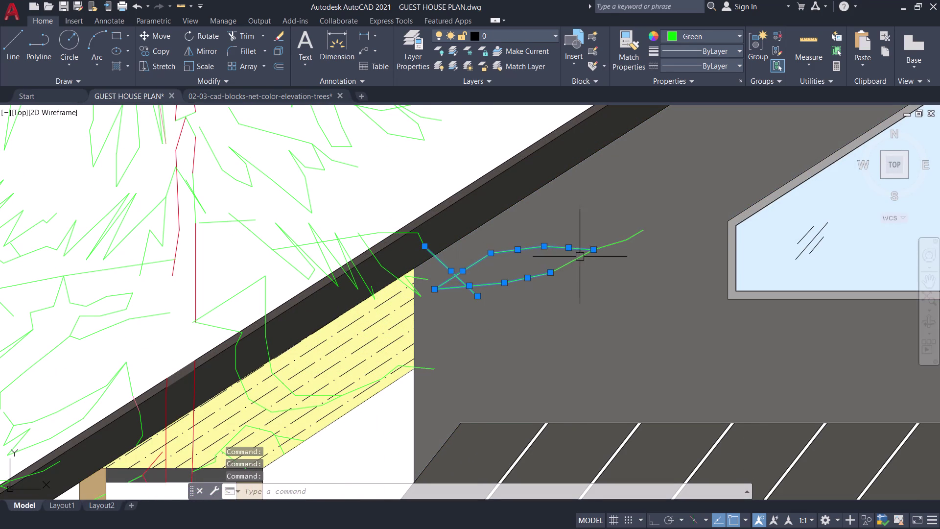
click(576, 259)
click(615, 244)
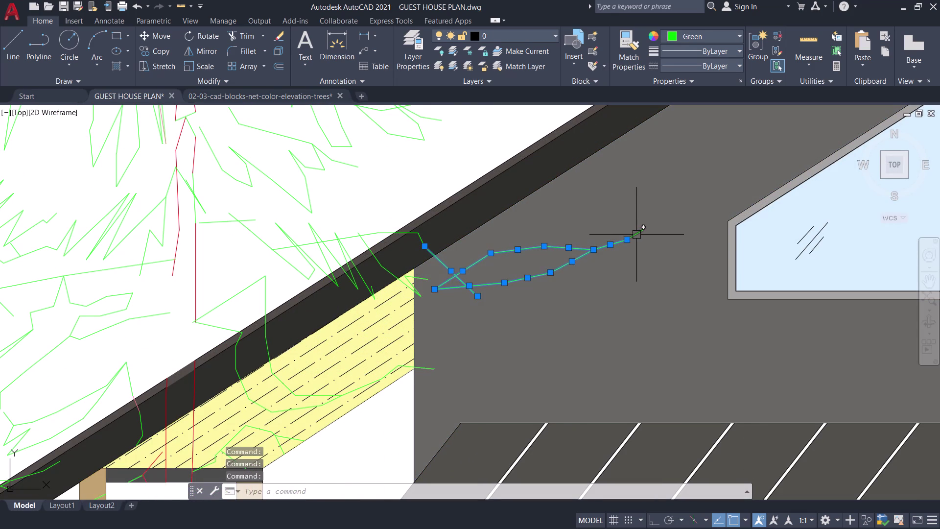
click(637, 234)
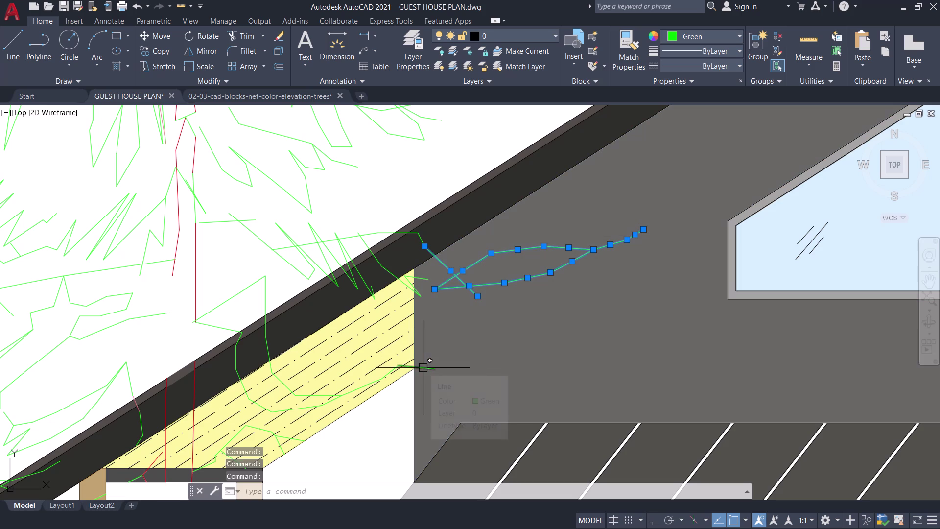
click(423, 367)
Add the soffit, porch beam, trunk and upper roof band lines to the selection, then erase them all.
middle_drag(292, 383, 382, 260)
scroll(up, 3)
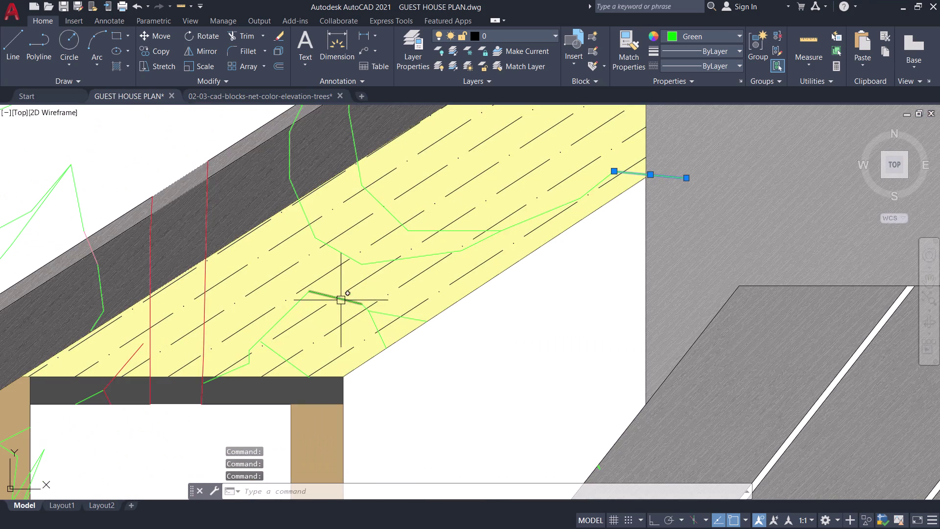
drag(342, 299, 347, 300)
click(379, 325)
click(393, 313)
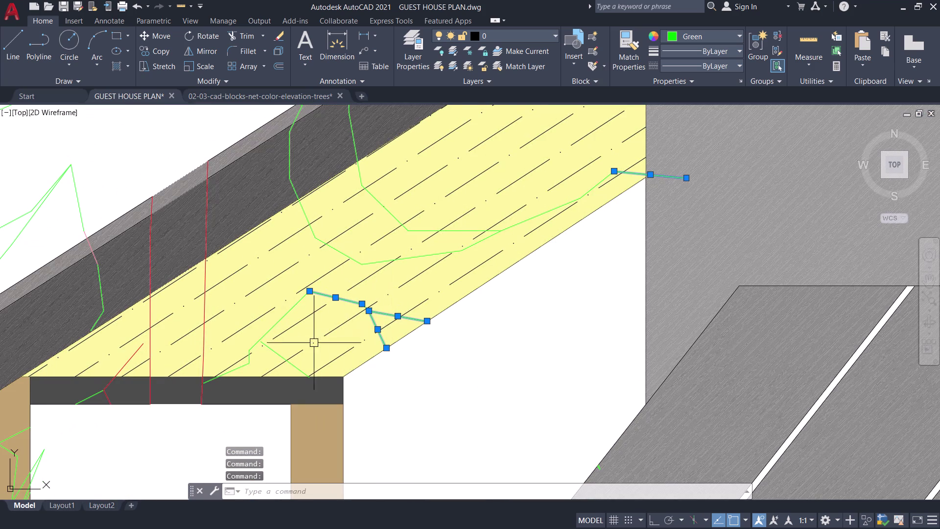
click(292, 365)
click(280, 323)
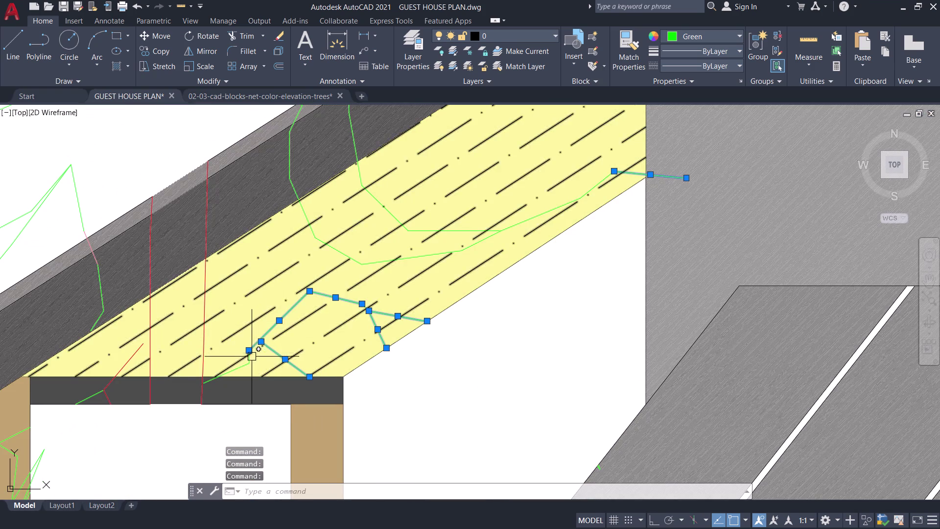
click(245, 363)
click(231, 371)
click(207, 345)
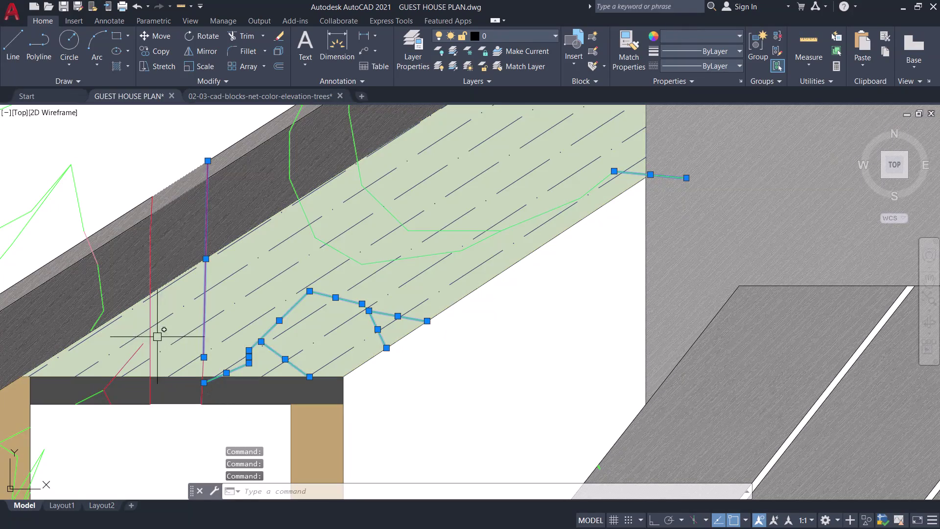
click(151, 332)
click(131, 360)
click(82, 398)
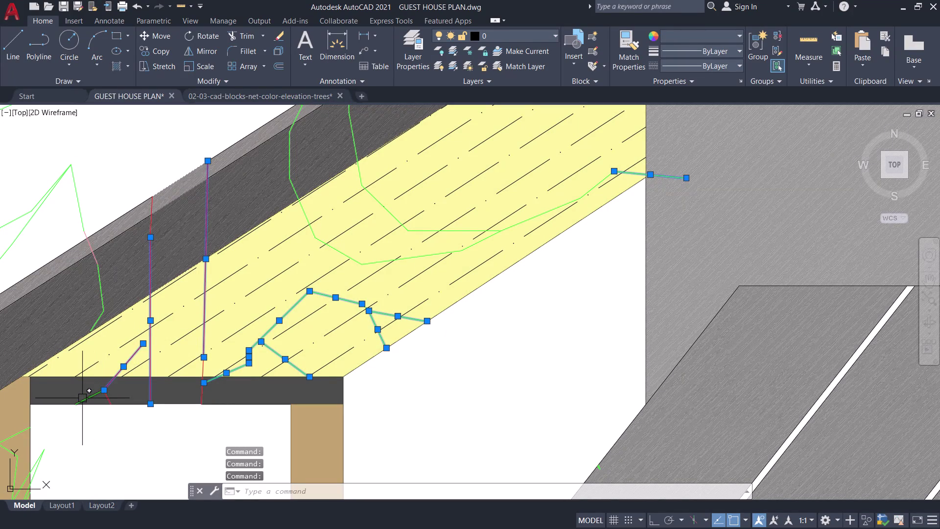
click(111, 396)
click(99, 313)
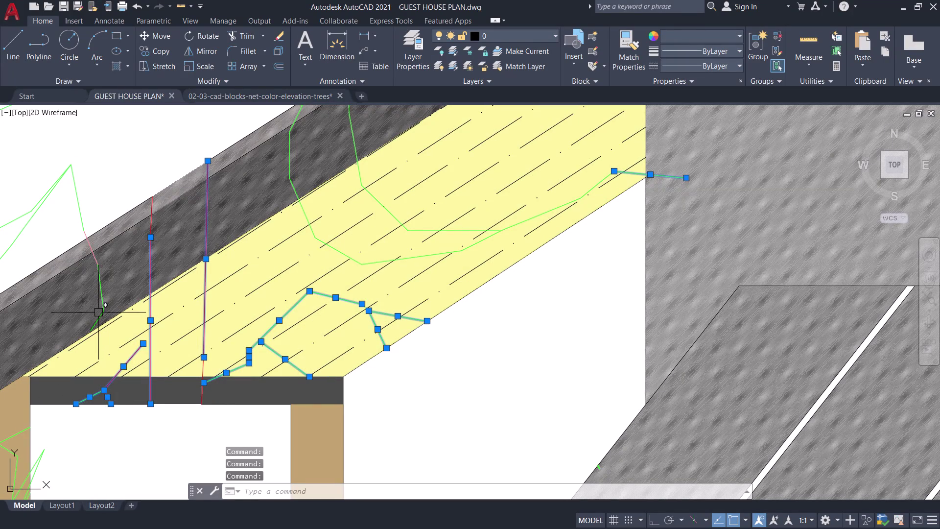
click(101, 284)
click(89, 248)
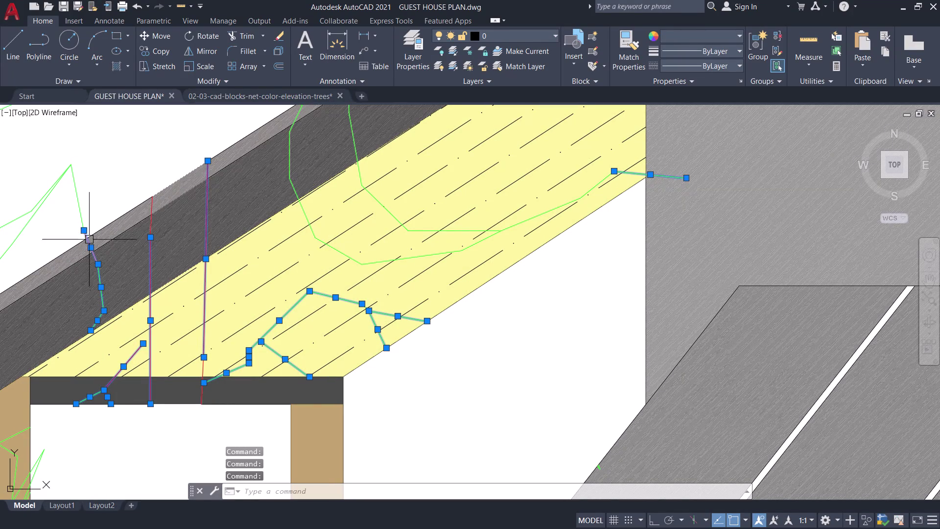
click(149, 210)
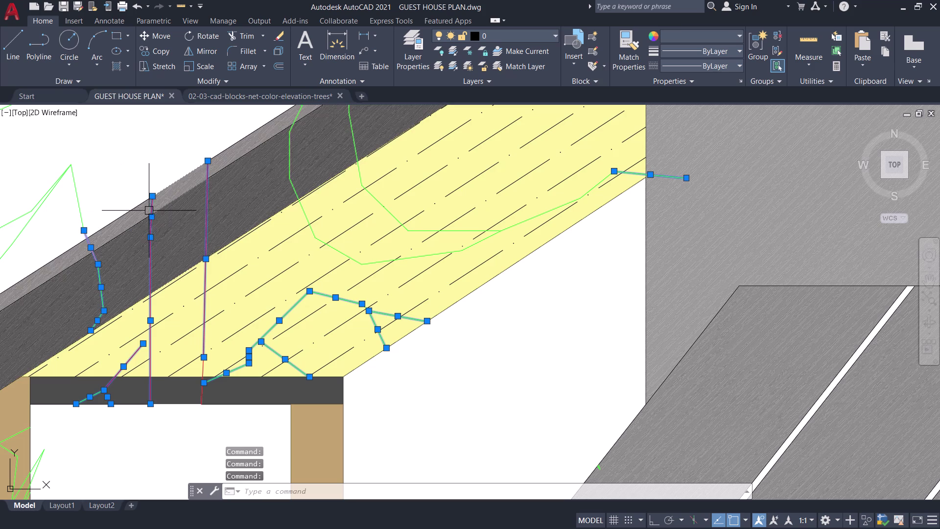
key(space)
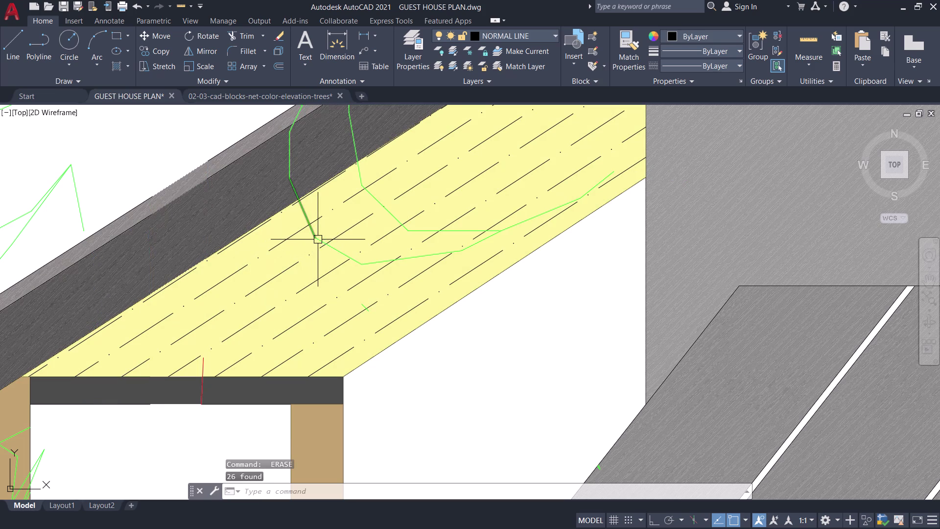
Erase the curved branch lines over the soffit and the leftover line near the beam.
click(318, 239)
click(337, 252)
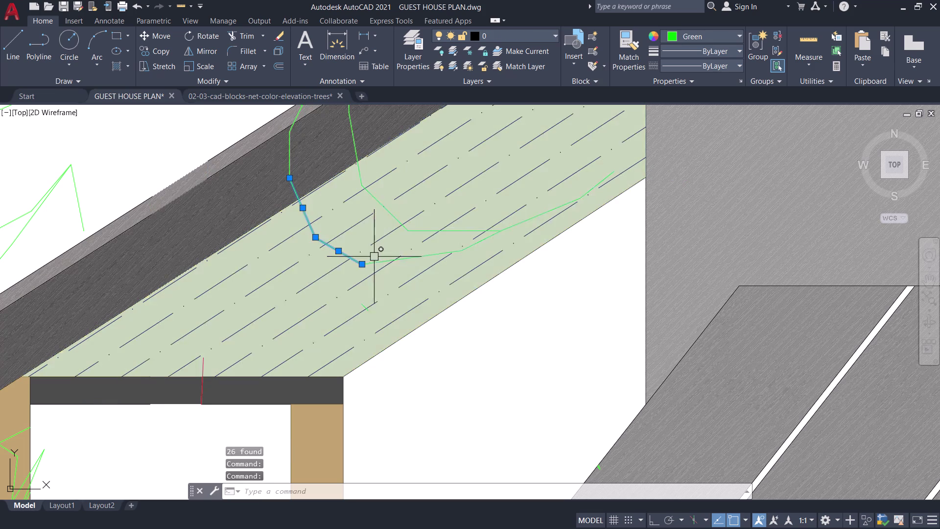
click(386, 257)
click(442, 229)
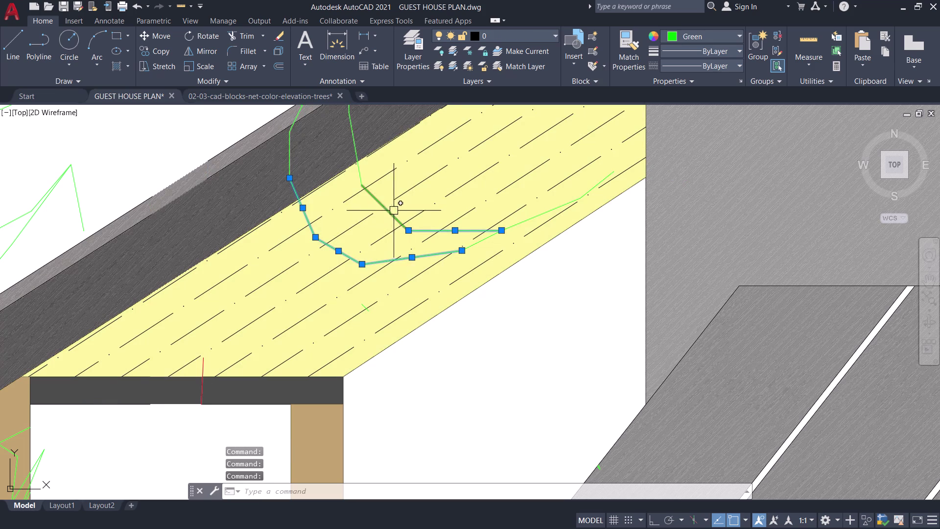
drag(394, 211, 387, 210)
click(359, 166)
click(517, 227)
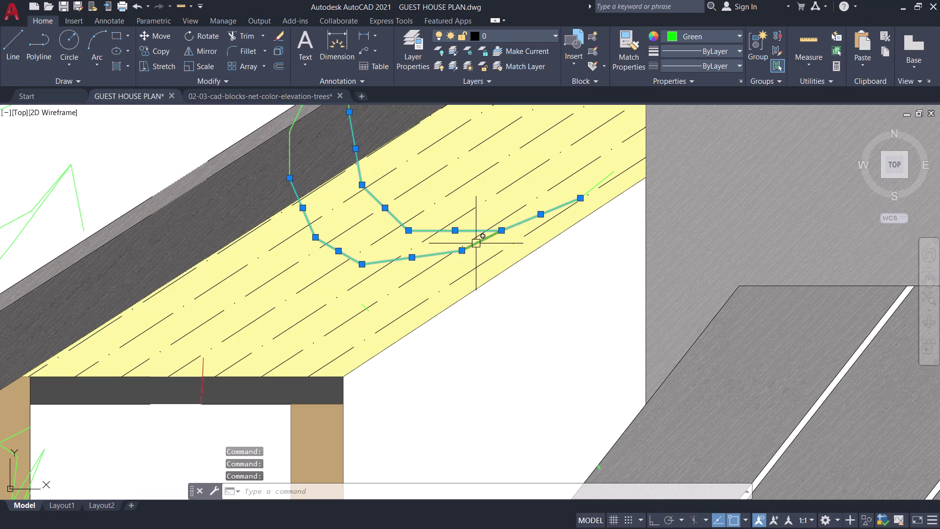
click(479, 241)
click(599, 184)
key(space)
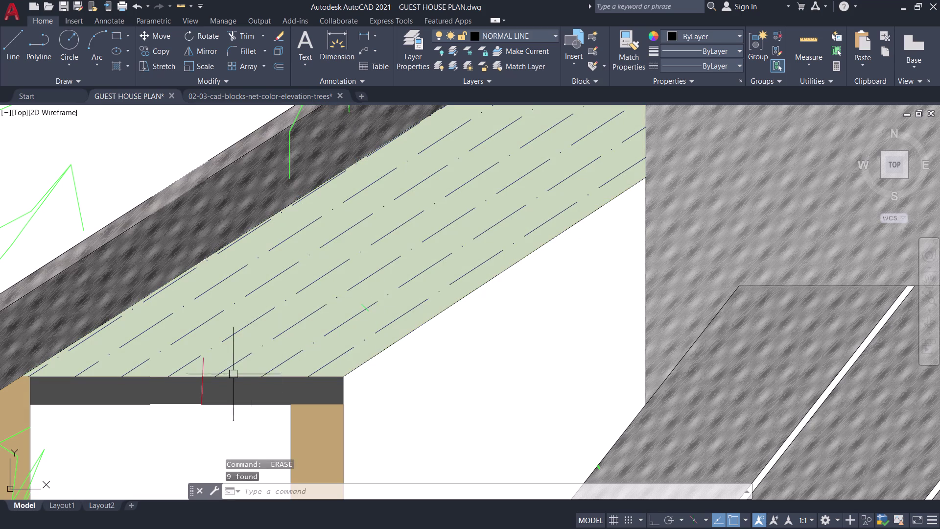
click(202, 362)
key(space)
Erase four branch lines along the roof edge.
scroll(down, 3)
middle_drag(318, 295, 360, 375)
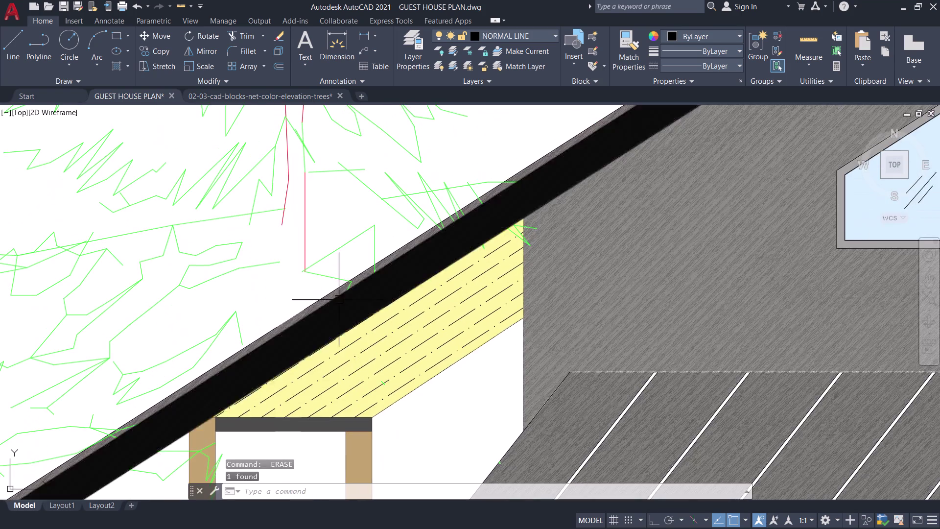
scroll(up, 3)
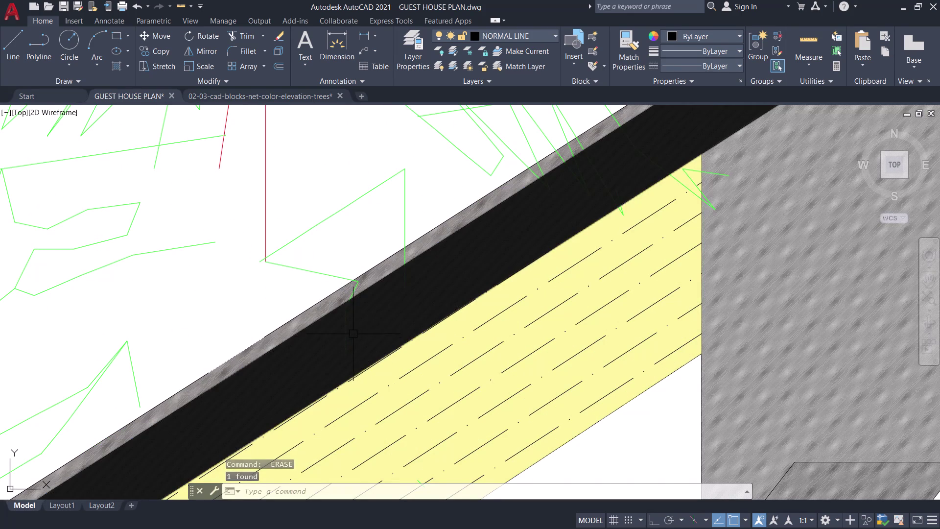
click(353, 333)
key(Escape)
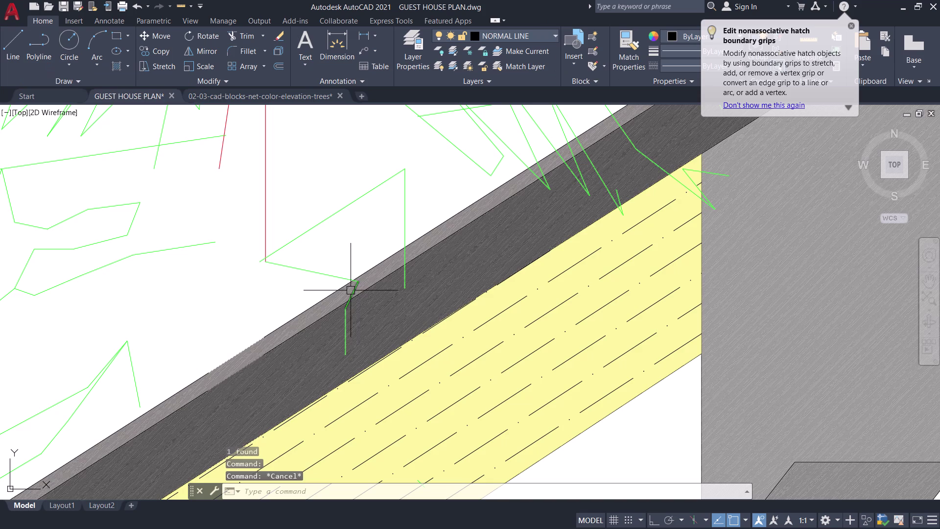
click(352, 290)
click(345, 327)
click(334, 277)
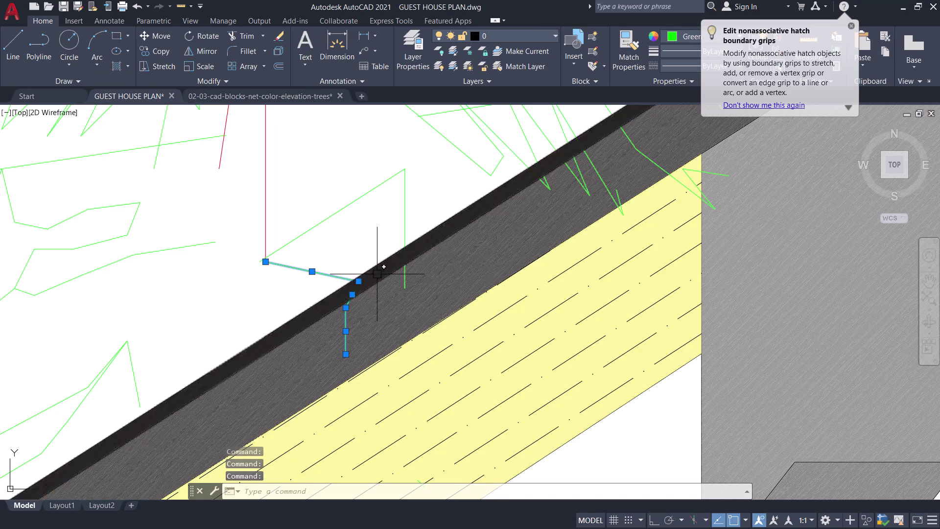
click(407, 282)
key(space)
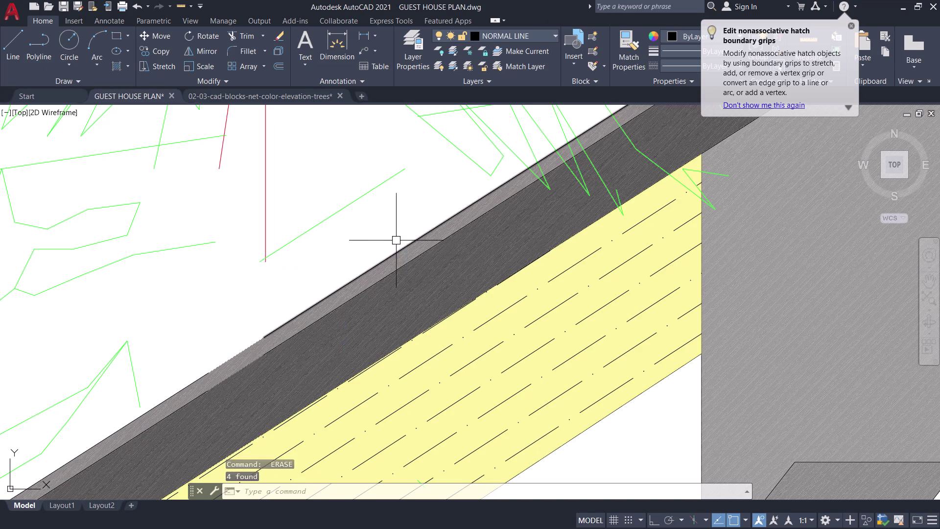
Erase the thirteen branch lines over the roof band, soffit corner and wall corner.
scroll(down, 3)
middle_drag(377, 233, 238, 345)
scroll(up, 3)
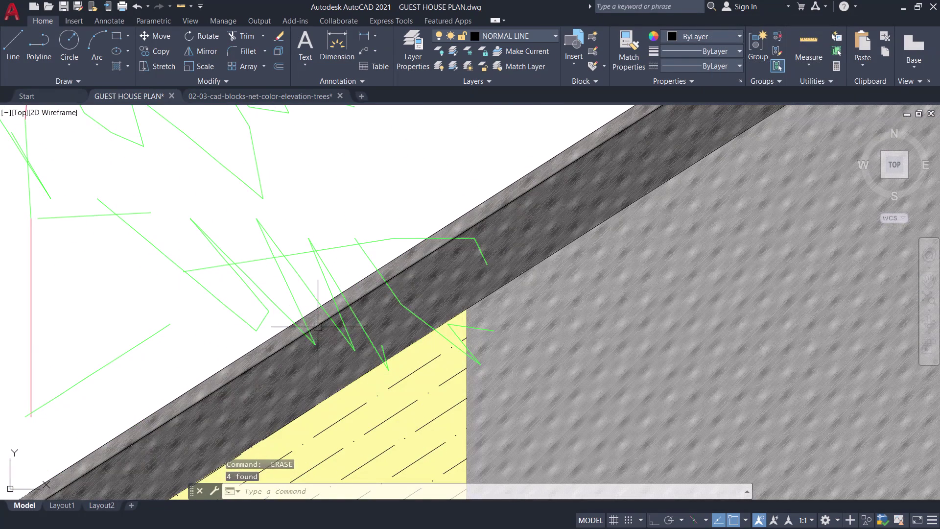
click(312, 336)
click(303, 333)
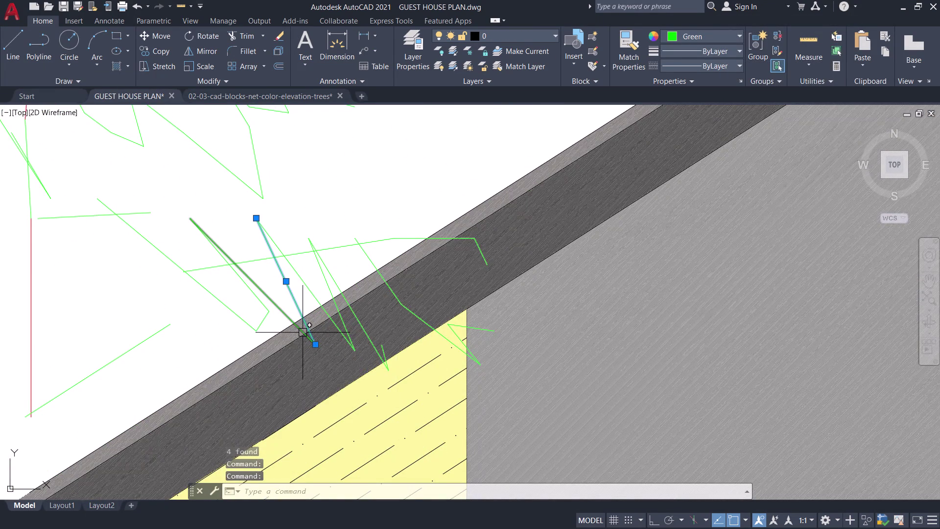
click(335, 318)
click(338, 304)
click(347, 298)
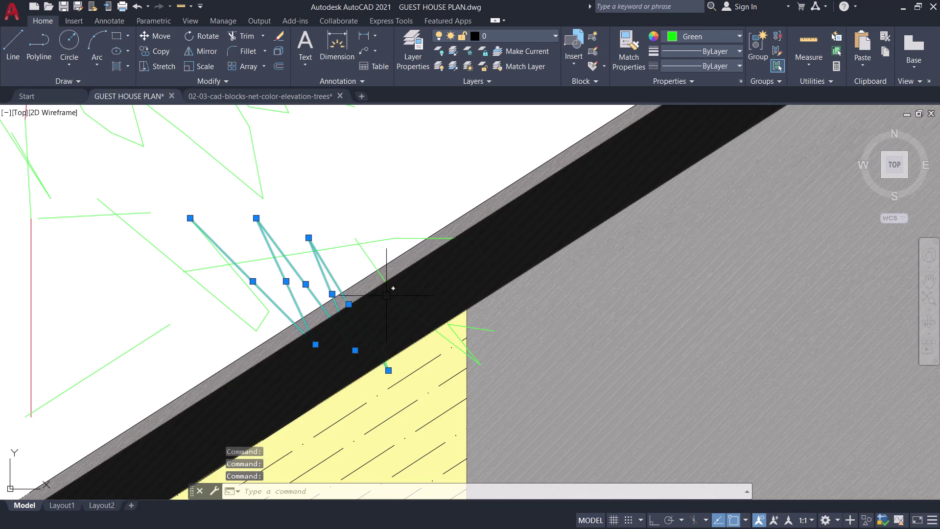
click(387, 270)
click(375, 259)
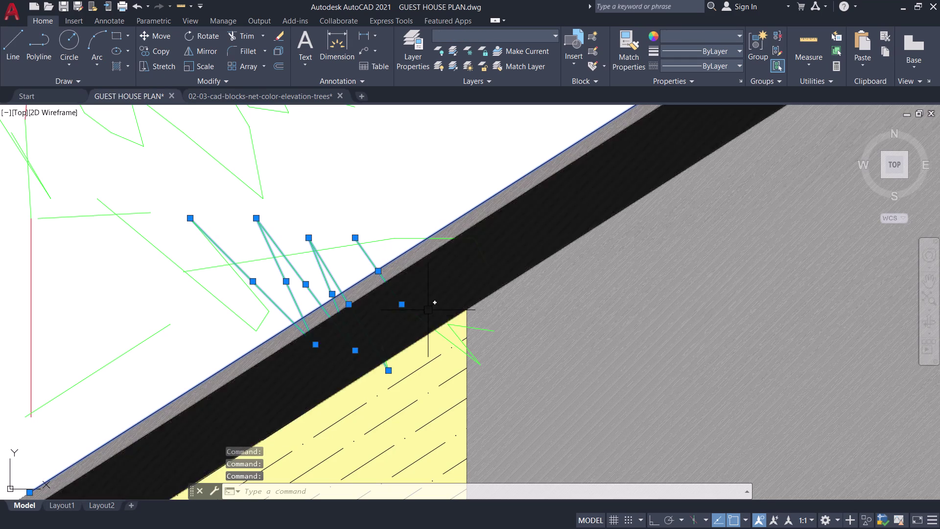
click(426, 325)
click(462, 338)
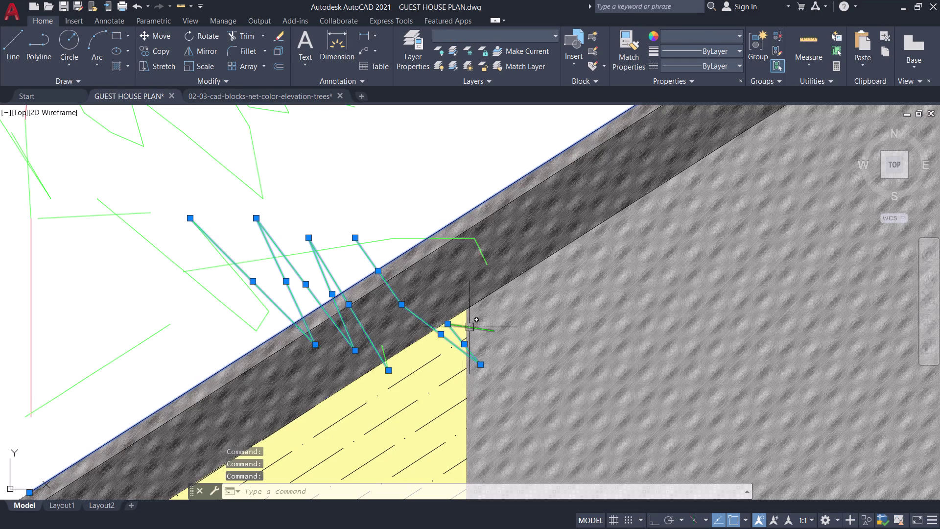
click(470, 326)
click(384, 353)
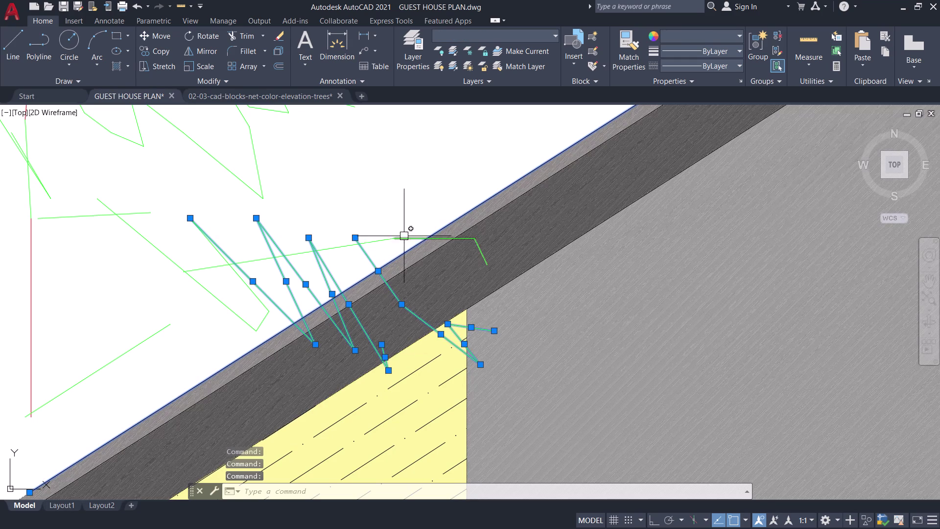
click(407, 237)
click(483, 253)
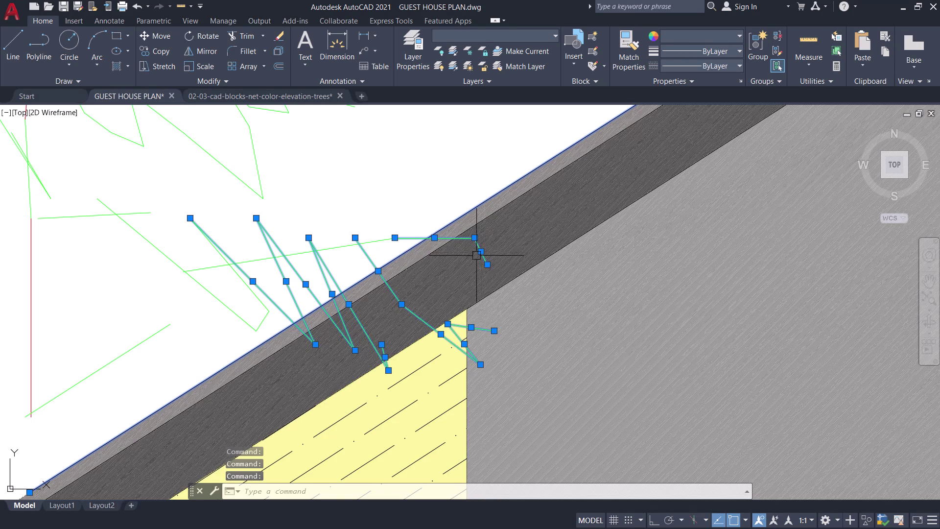
key(space)
scroll(down, 3)
scroll(down, 3)
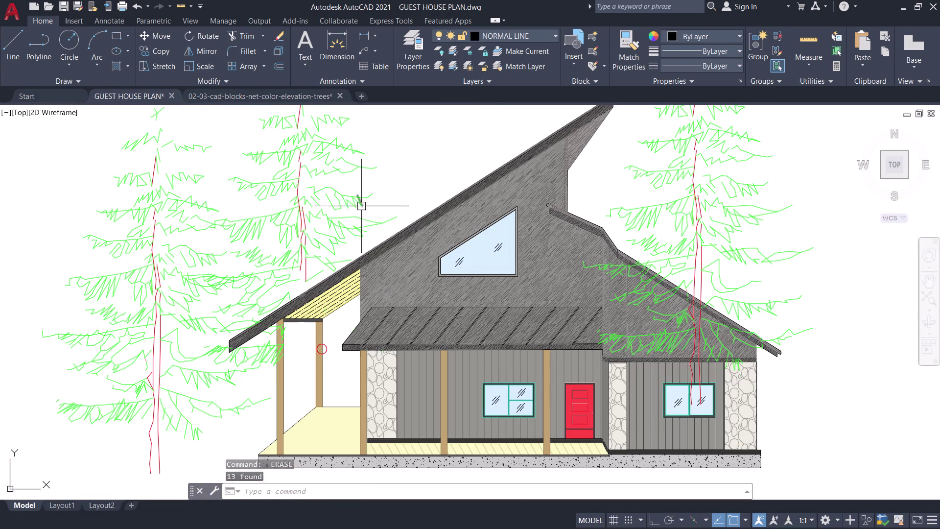
Select the right-hand pine tree, then cancel the mistyped command and deselect it.
middle_drag(317, 351, 409, 322)
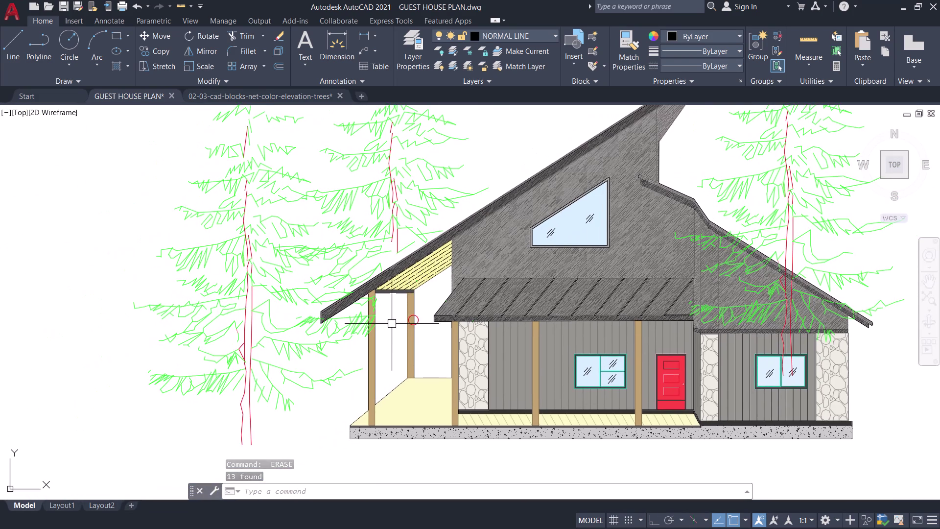
scroll(down, 3)
middle_drag(452, 209, 381, 220)
scroll(up, 3)
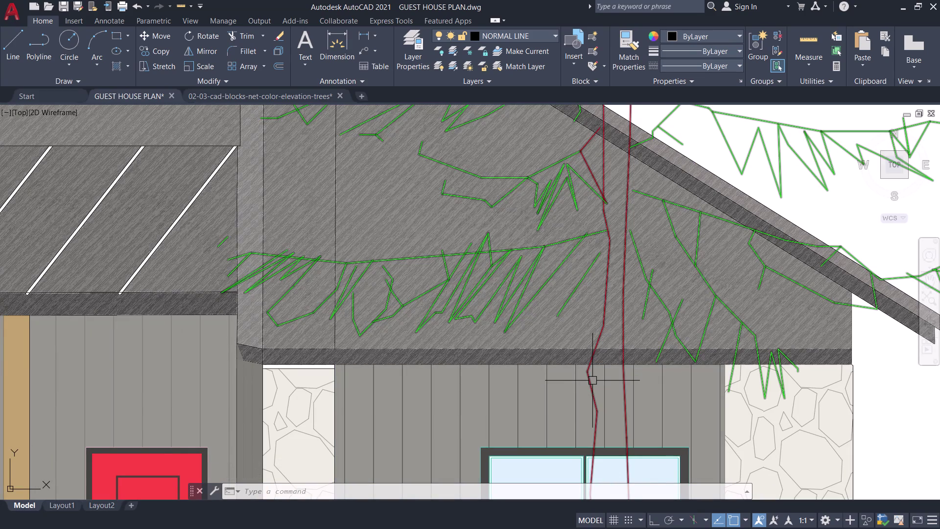
scroll(down, 3)
middle_drag(522, 367, 397, 421)
click(483, 262)
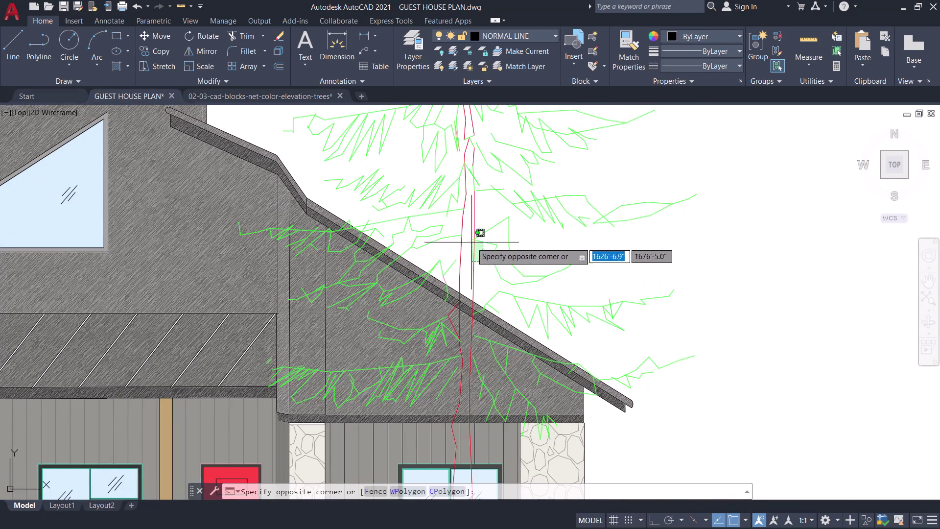
click(462, 234)
key(s)
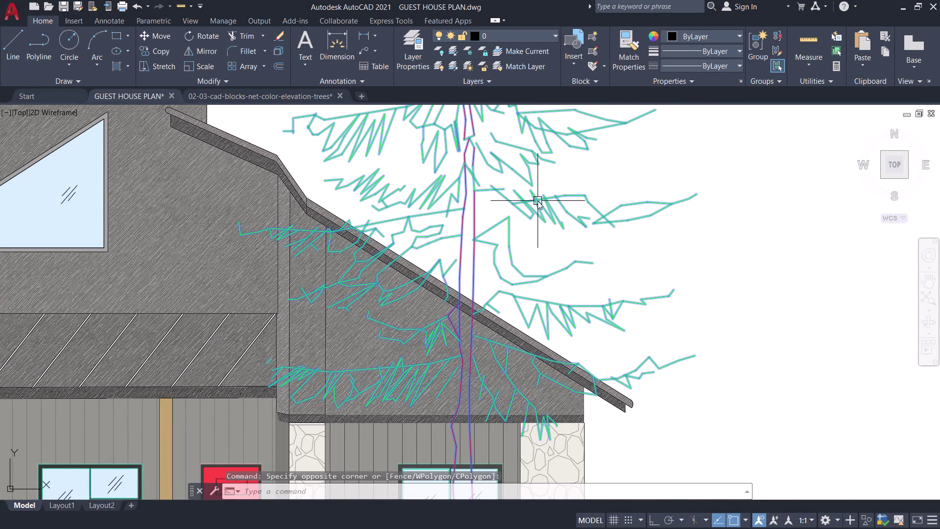
key(e)
key(n)
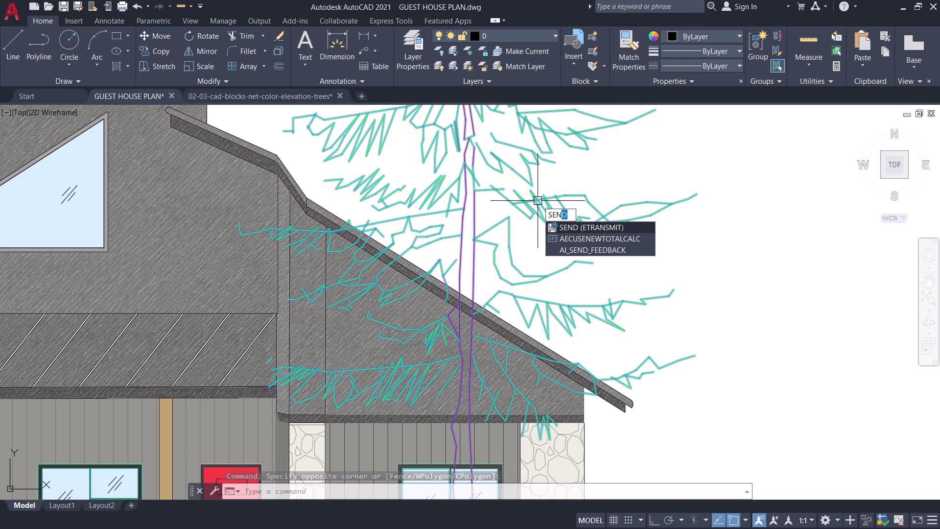
key(Escape)
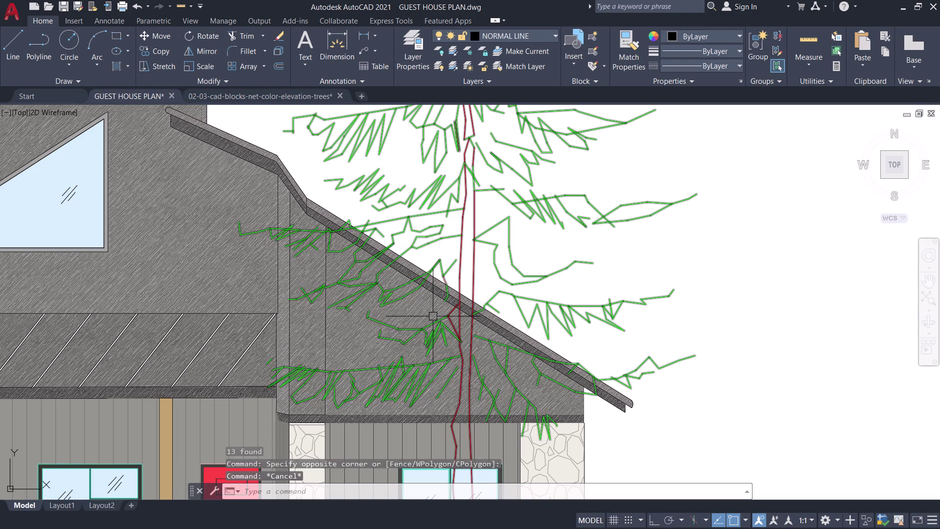
Select the pine tree overlapping the roof and move it clear to the right.
scroll(up, 3)
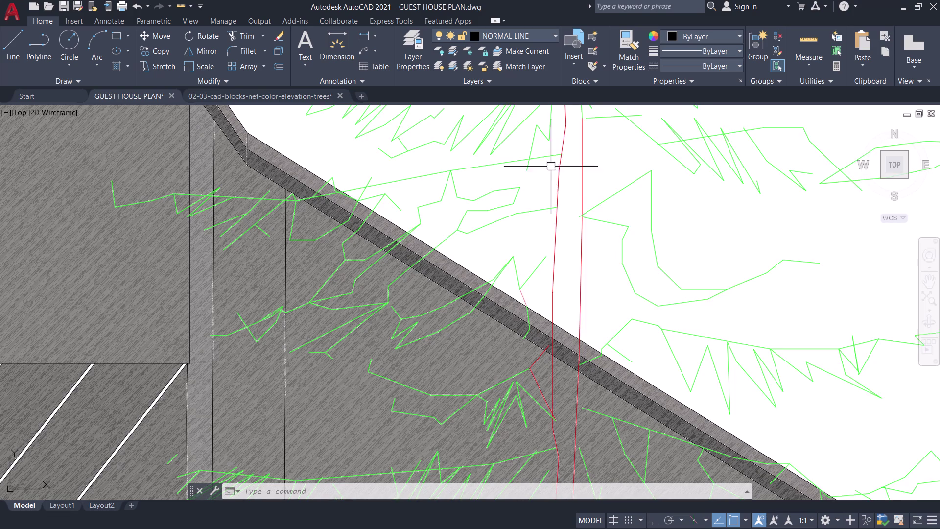
click(559, 209)
scroll(down, 3)
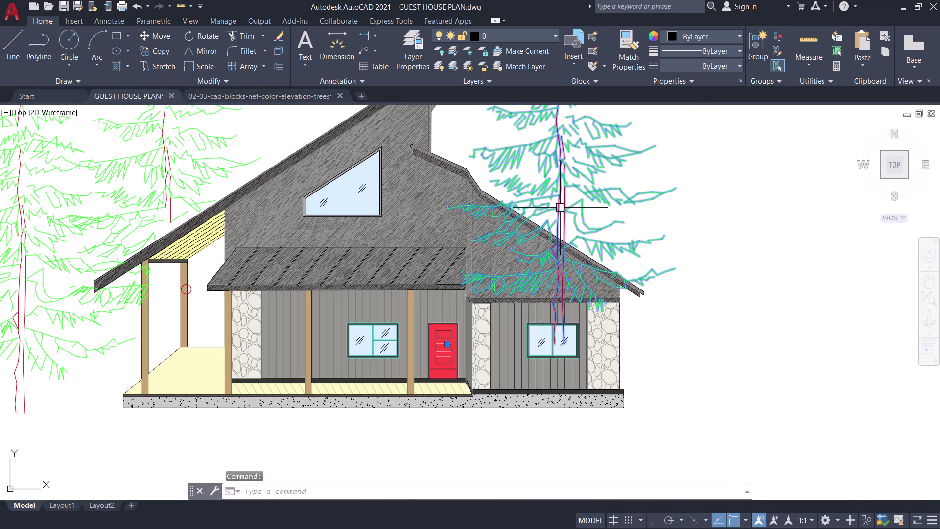
key(m)
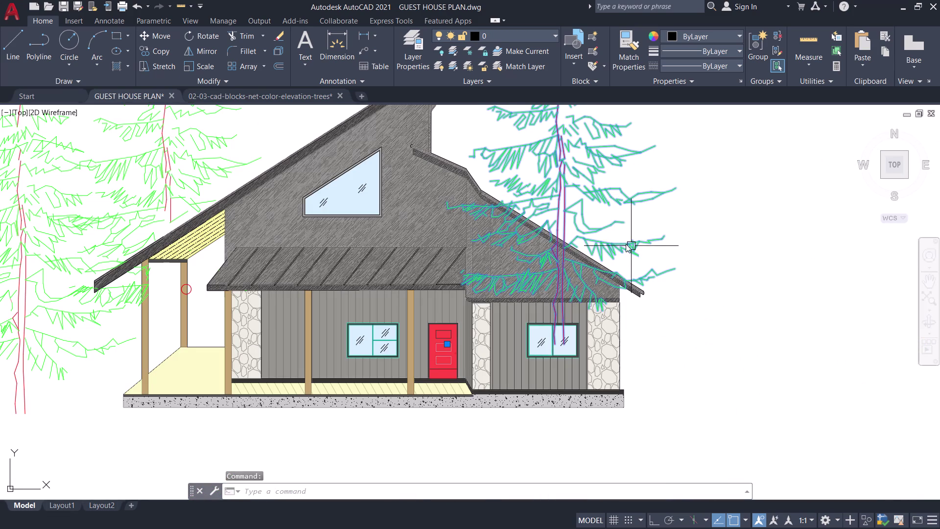
key(space)
drag(558, 209, 580, 207)
Drop the tree right of the house, draw a sloped line across it, and reselect it.
click(741, 250)
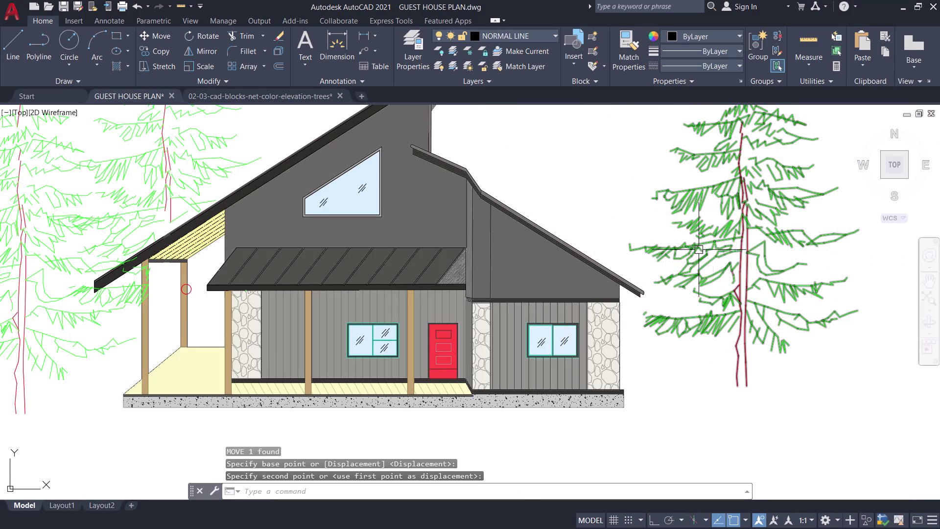
middle_drag(632, 232, 499, 277)
key(l)
key(space)
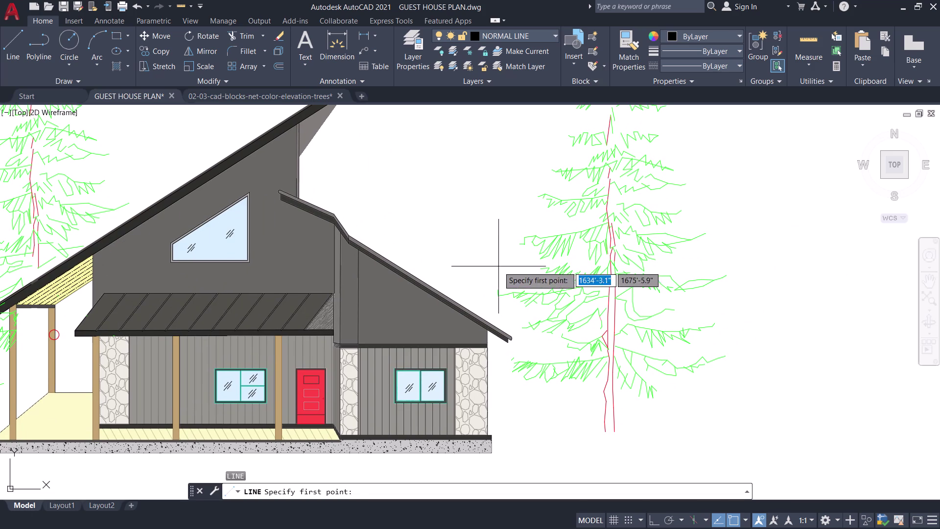
drag(473, 233, 484, 240)
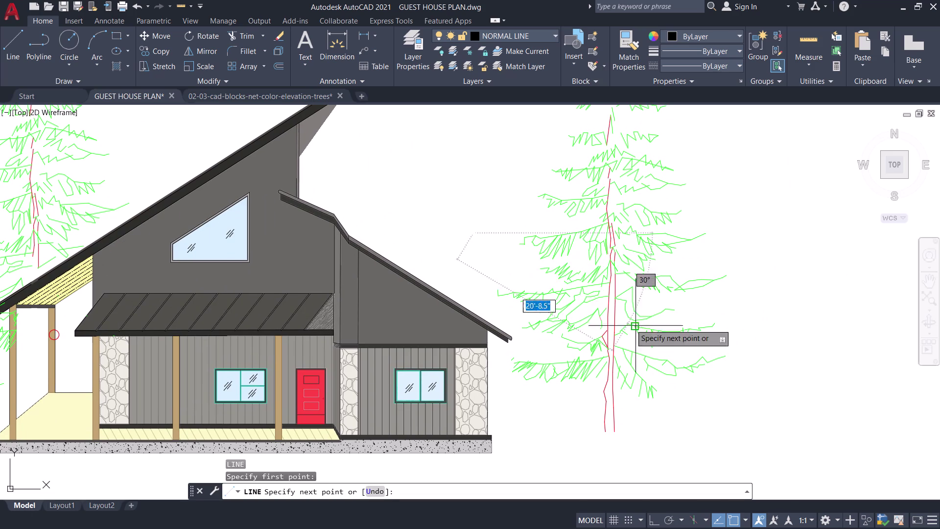
click(759, 358)
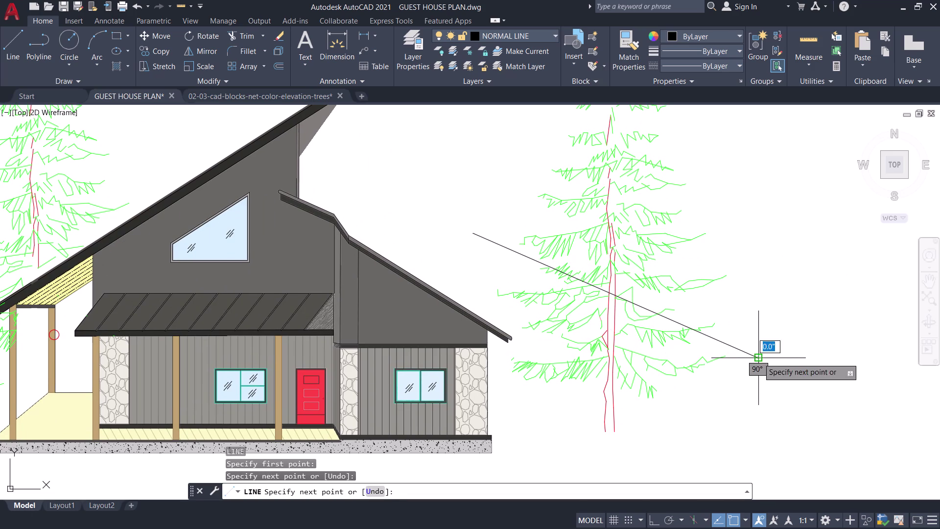
key(Escape)
scroll(up, 3)
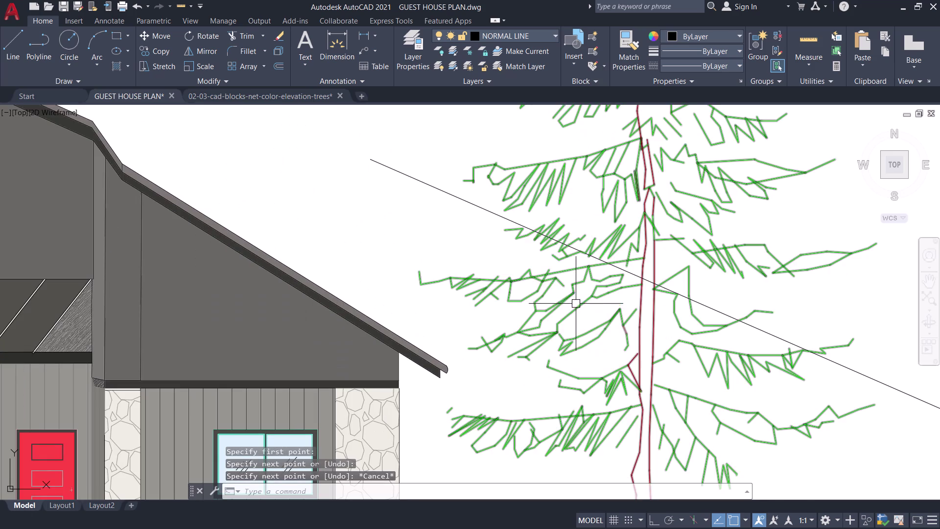
click(551, 276)
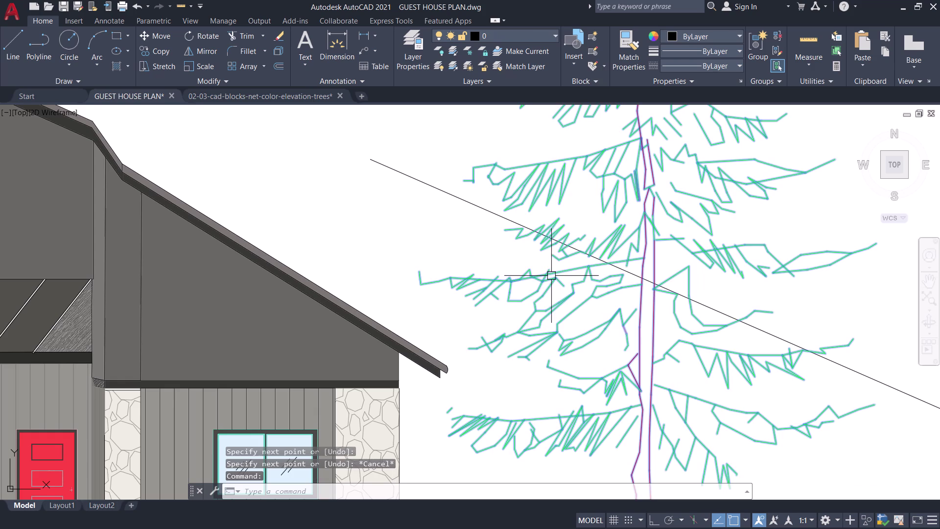
Explode the pine tree and window-select its lower branches.
key(x)
key(space)
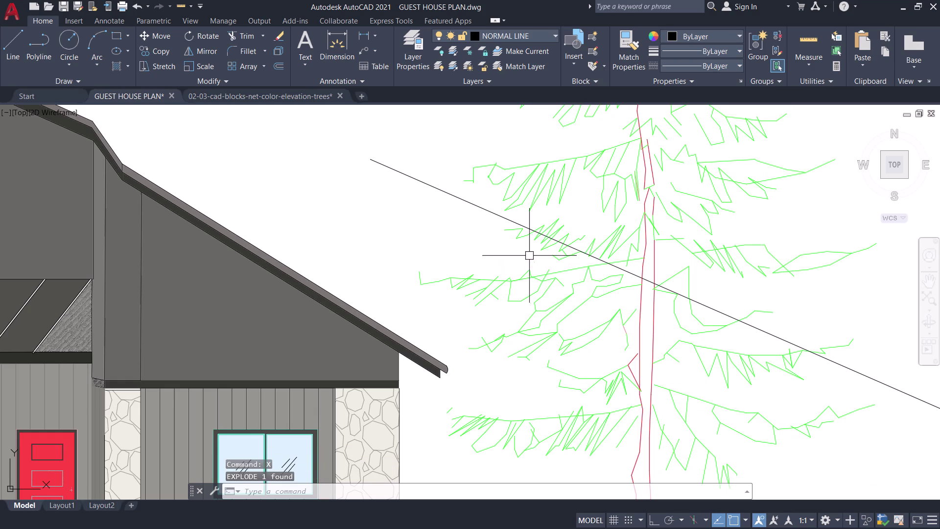
click(428, 214)
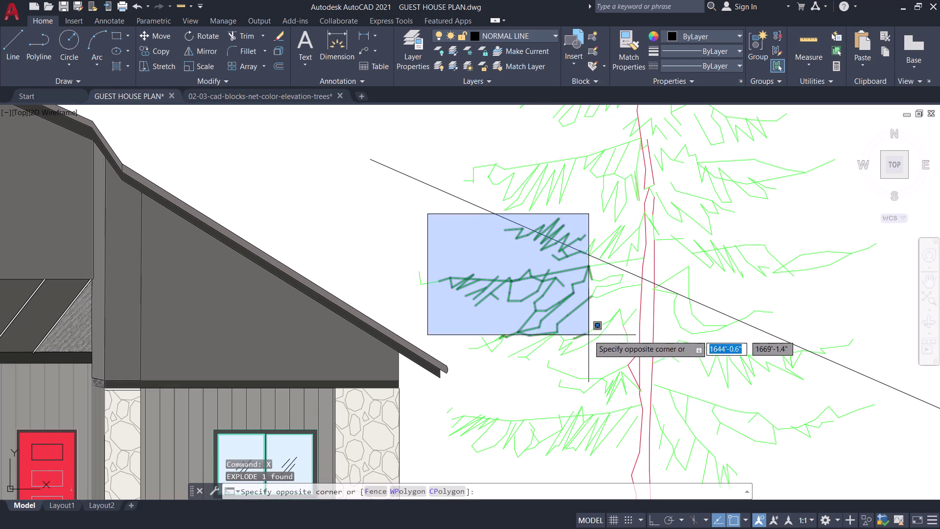
scroll(down, 3)
middle_drag(514, 330, 509, 303)
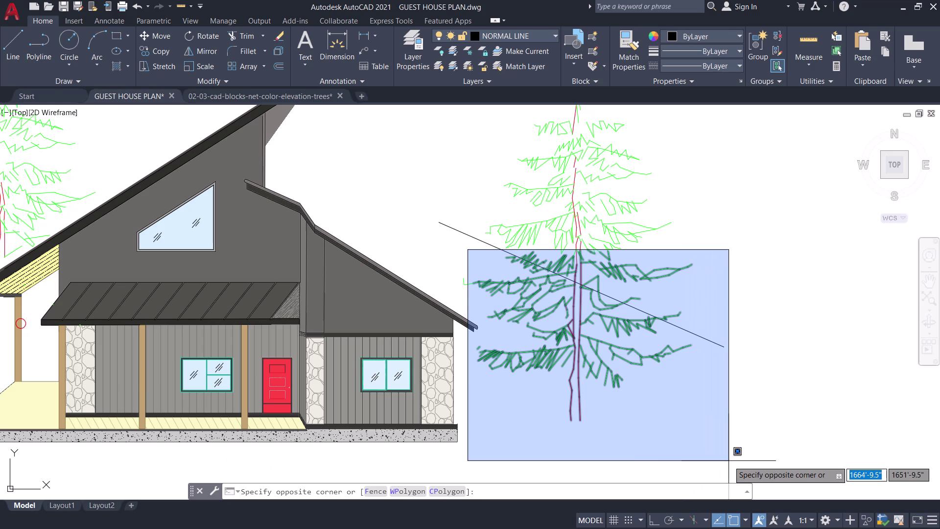
click(729, 460)
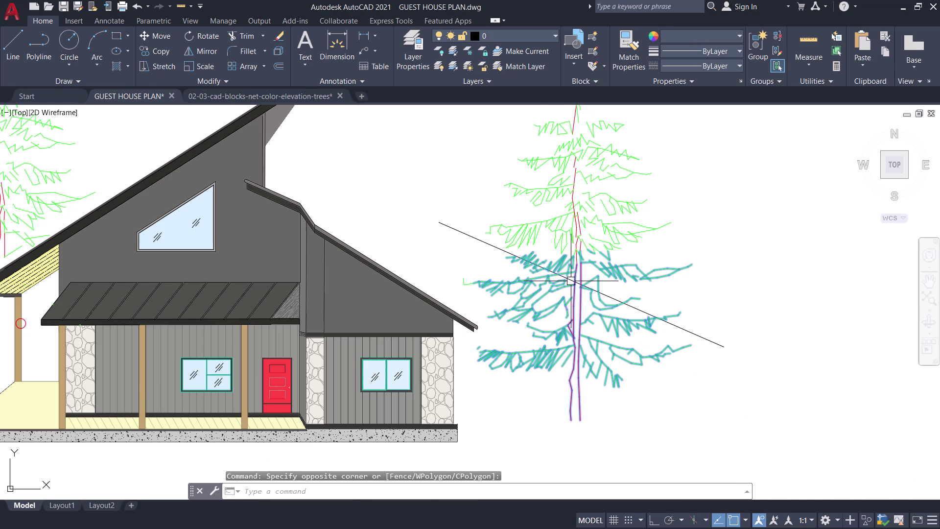
Undo the accidental view changes to return to the flat top view.
scroll(up, 3)
drag(404, 187, 433, 185)
click(526, 240)
scroll(down, 3)
middle_drag(701, 242, 569, 294)
middle_drag(770, 253, 590, 268)
scroll(down, 3)
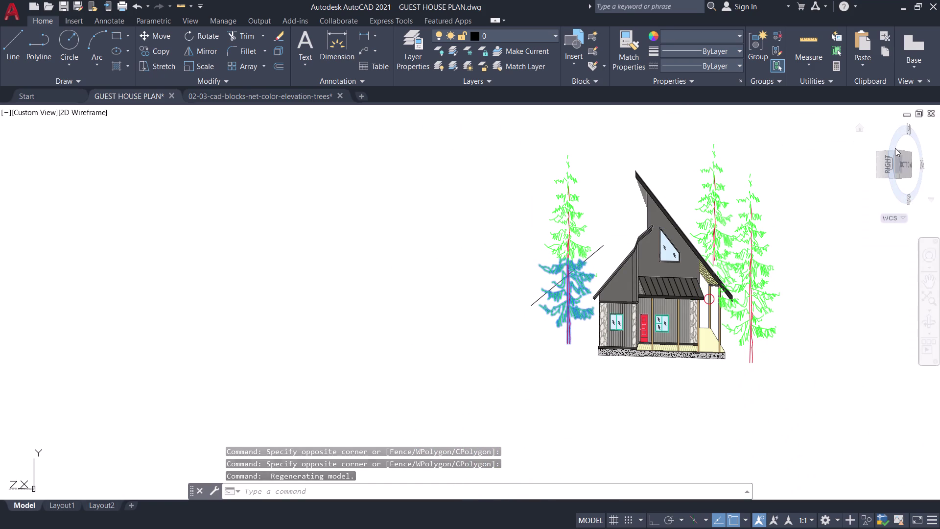
key(ctrl+z)
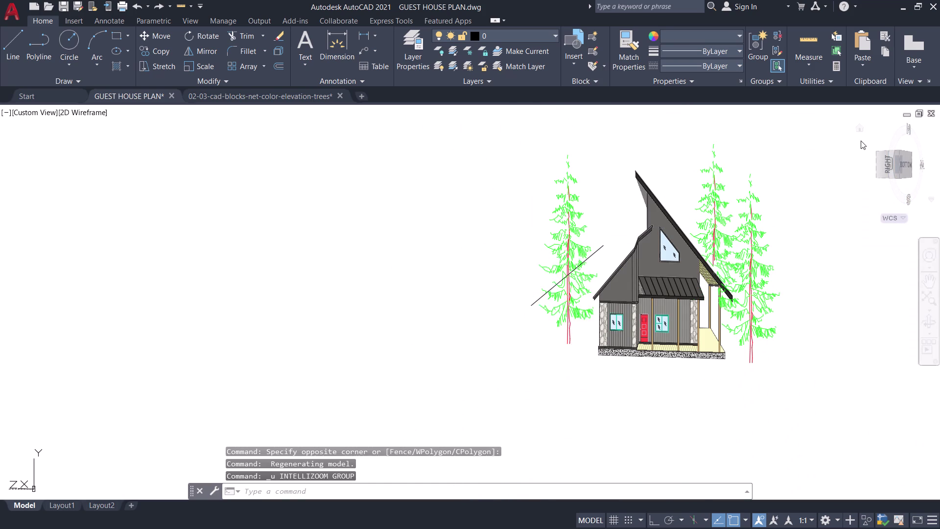
scroll(down, 3)
key(ctrl+z)
key(ctrl+z)
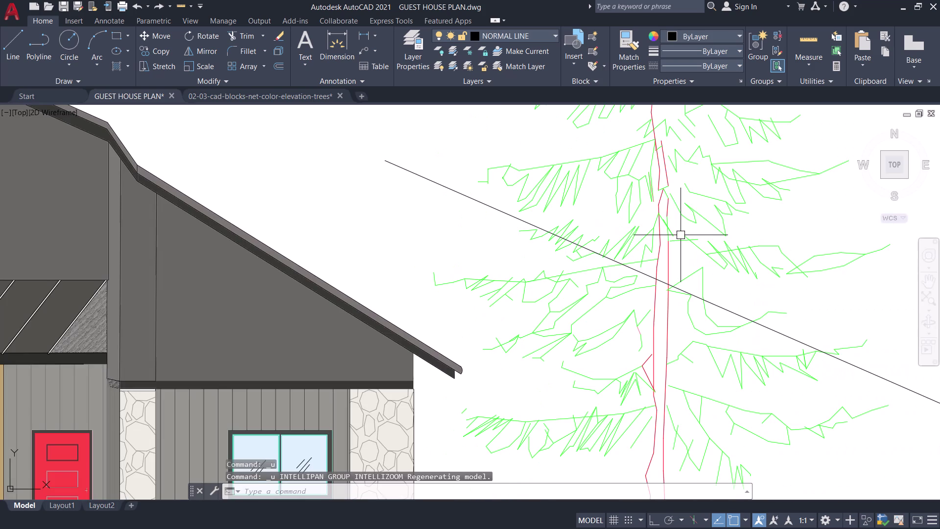
scroll(down, 3)
Reselect the lower branches and trunk pieces below the diagonal line.
middle_drag(678, 239, 580, 266)
scroll(up, 3)
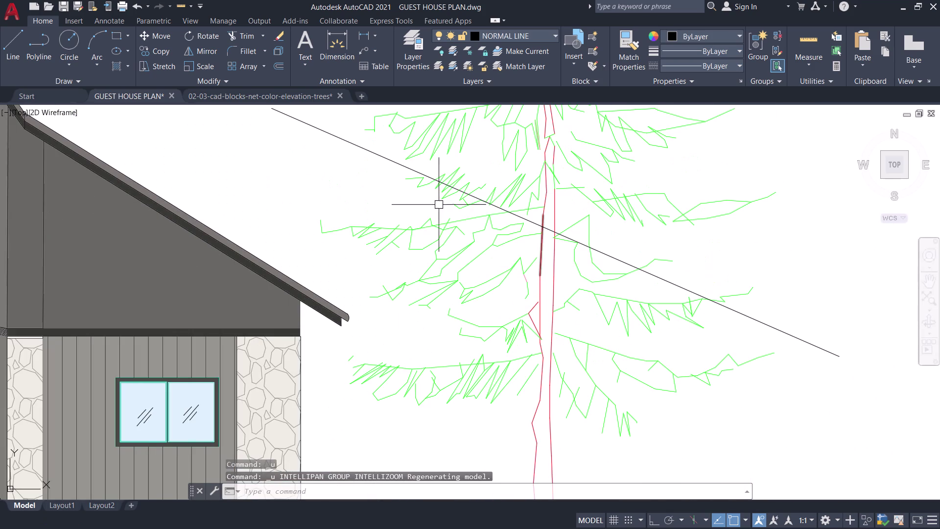
drag(343, 205, 352, 204)
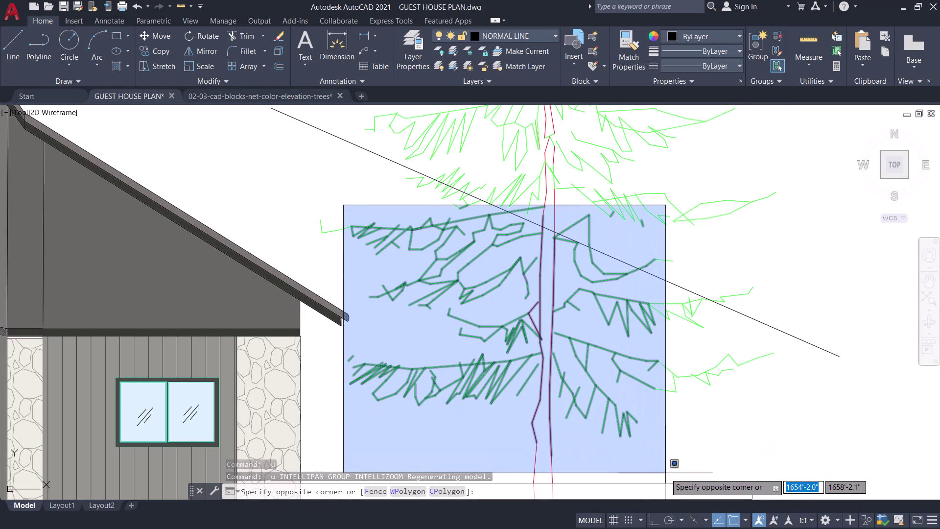
click(666, 473)
middle_drag(623, 437, 626, 315)
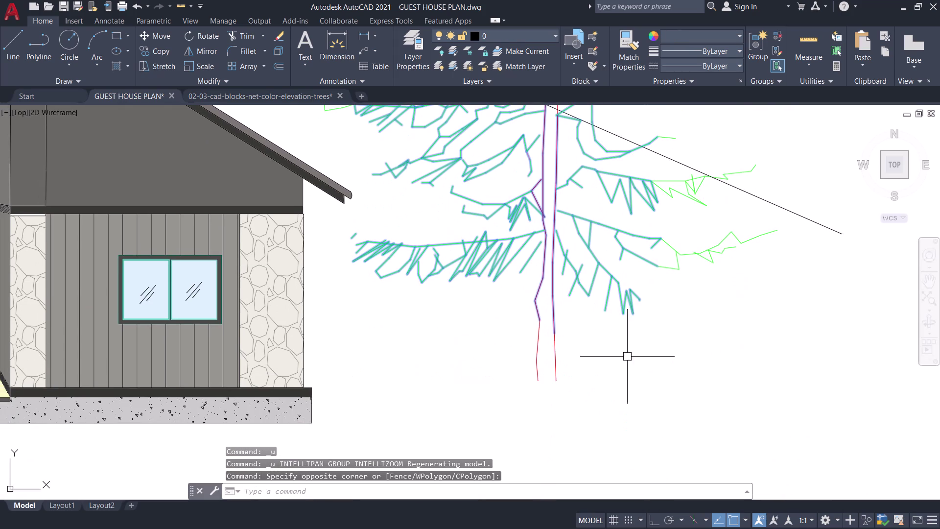
drag(473, 289, 507, 303)
click(634, 365)
scroll(down, 3)
middle_drag(632, 363, 622, 406)
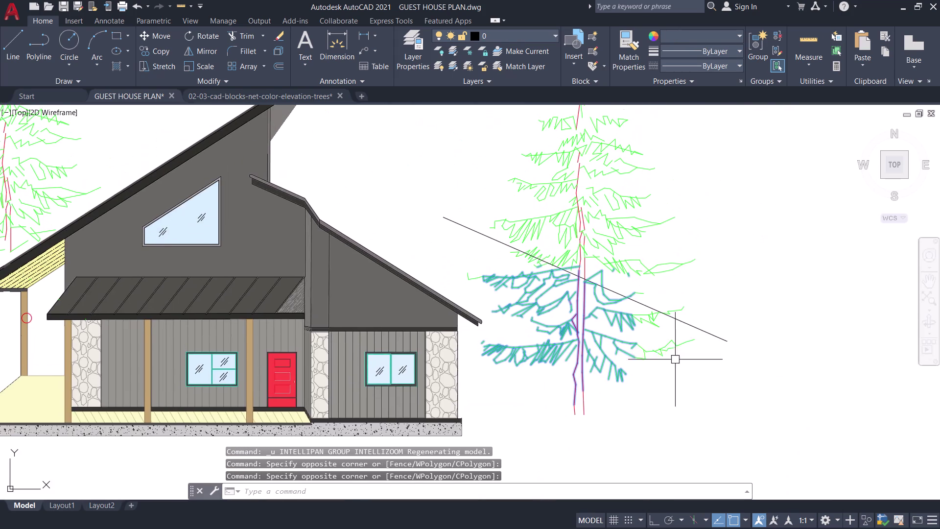
scroll(up, 3)
Add the last lower branches and erase all 255 selected pieces.
click(550, 160)
click(645, 288)
drag(678, 321, 589, 276)
click(387, 137)
scroll(down, 3)
scroll(down, 3)
drag(555, 329, 547, 321)
click(433, 215)
text(e)
key(space)
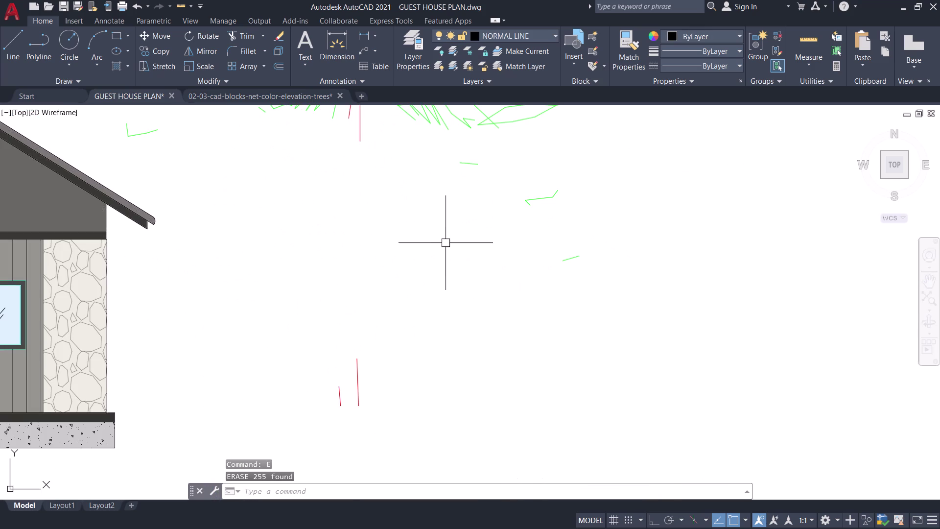
Select the stray branch fragments left beside the trimmed tree.
scroll(down, 3)
middle_drag(447, 246, 521, 306)
drag(616, 329, 511, 233)
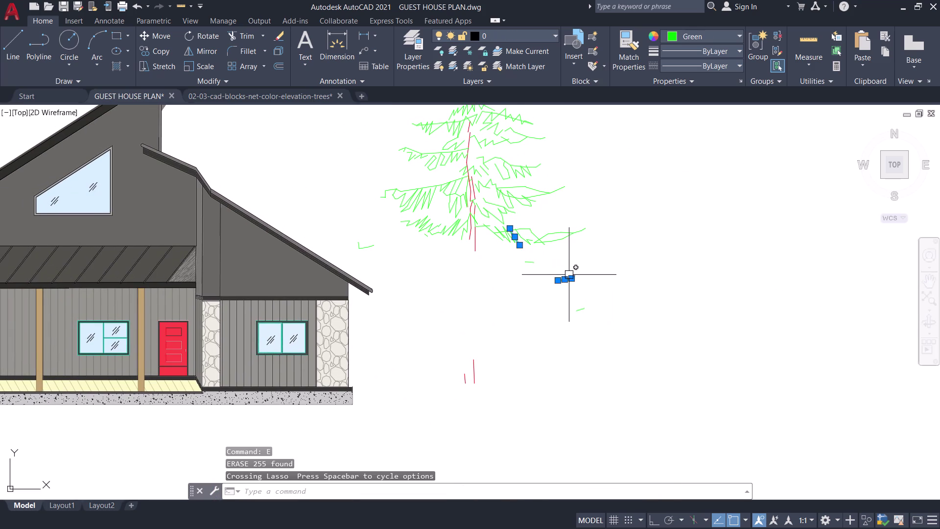
key(Escape)
drag(612, 322, 583, 299)
click(525, 254)
Erase the stray fragments near the roof with window selections.
text(e)
key(space)
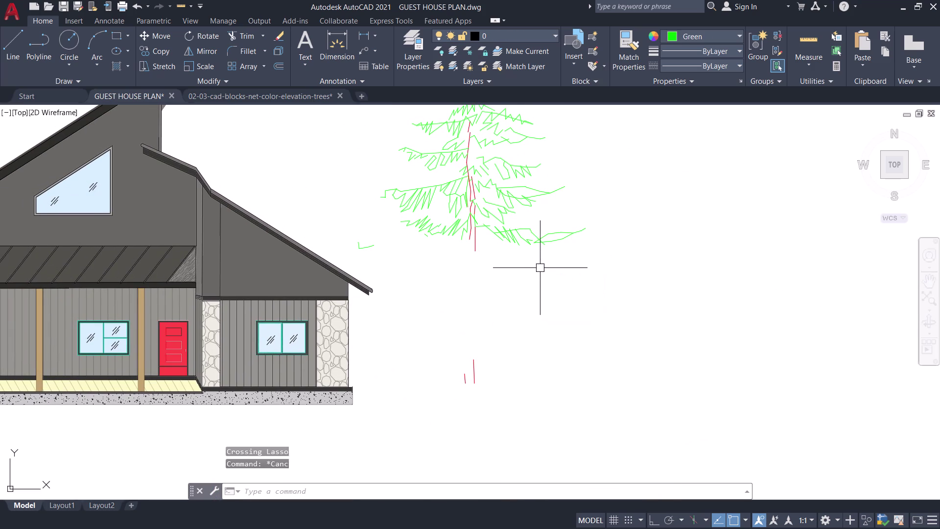
drag(516, 391, 420, 352)
click(398, 339)
key(space)
drag(386, 257, 340, 218)
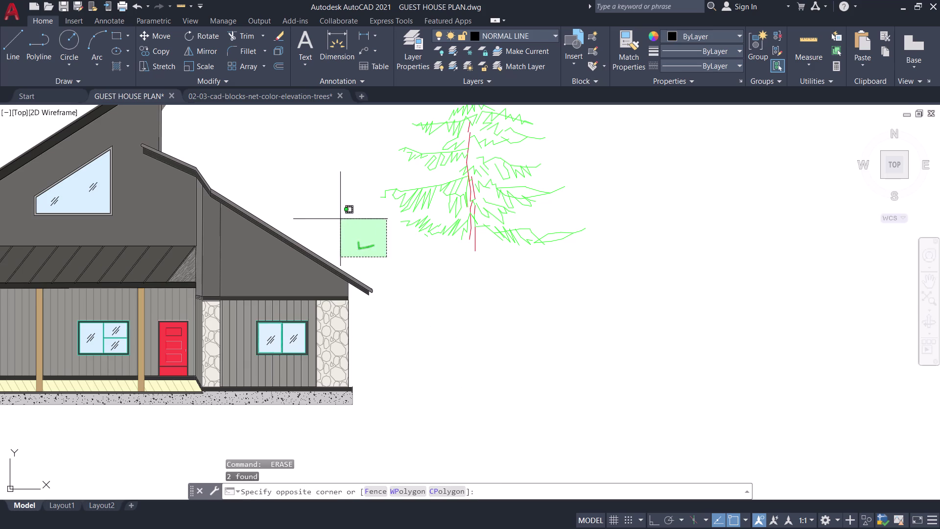
drag(340, 219, 343, 218)
key(space)
Erase the remaining stray fragments.
click(381, 253)
drag(356, 250, 352, 238)
key(space)
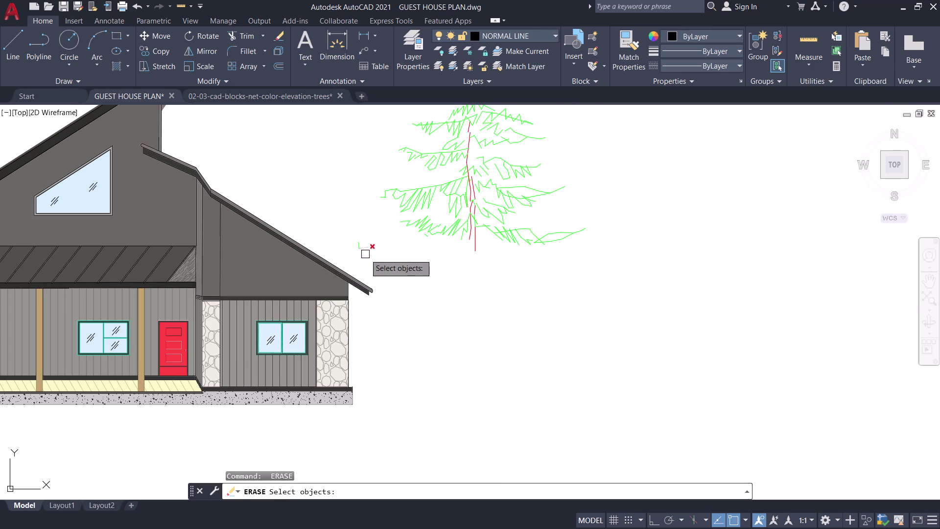
scroll(up, 3)
drag(377, 249, 348, 228)
click(274, 167)
key(space)
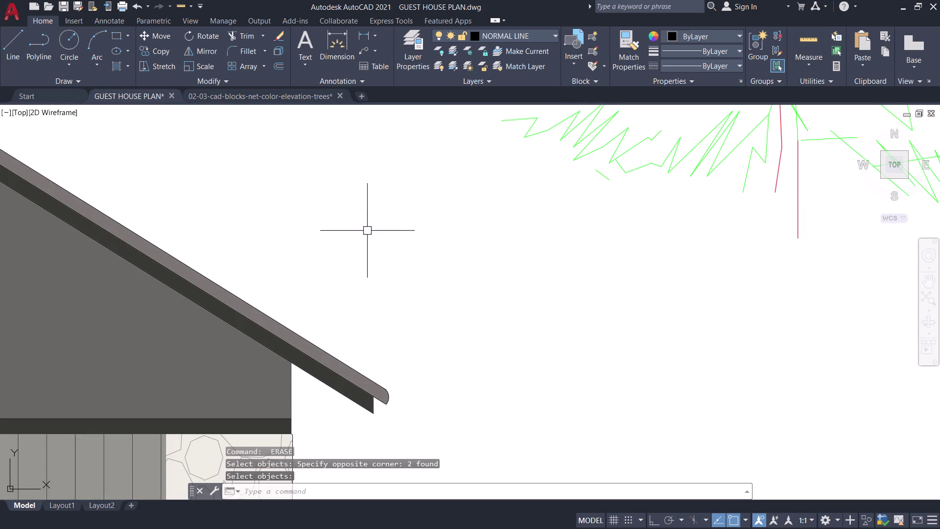
Window-select all pieces of the trimmed pine tree.
scroll(down, 3)
middle_drag(479, 283, 496, 352)
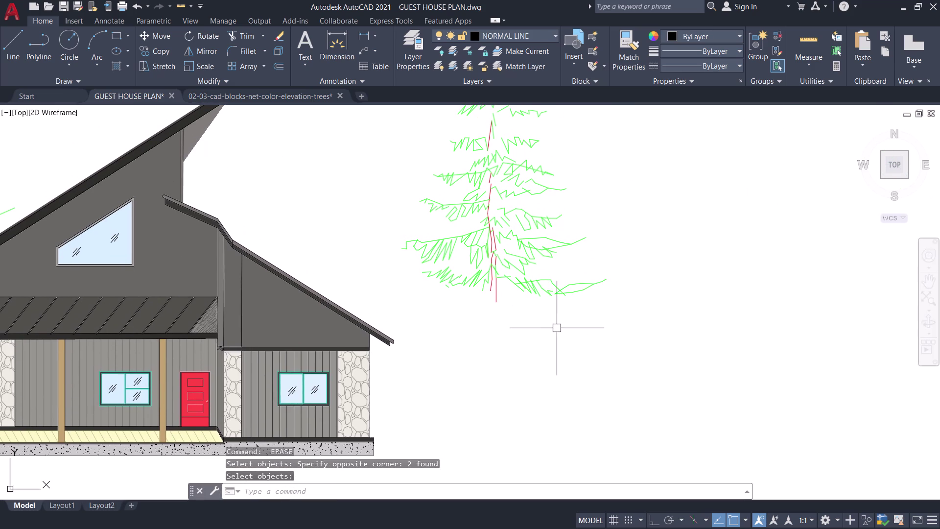
scroll(down, 3)
click(556, 339)
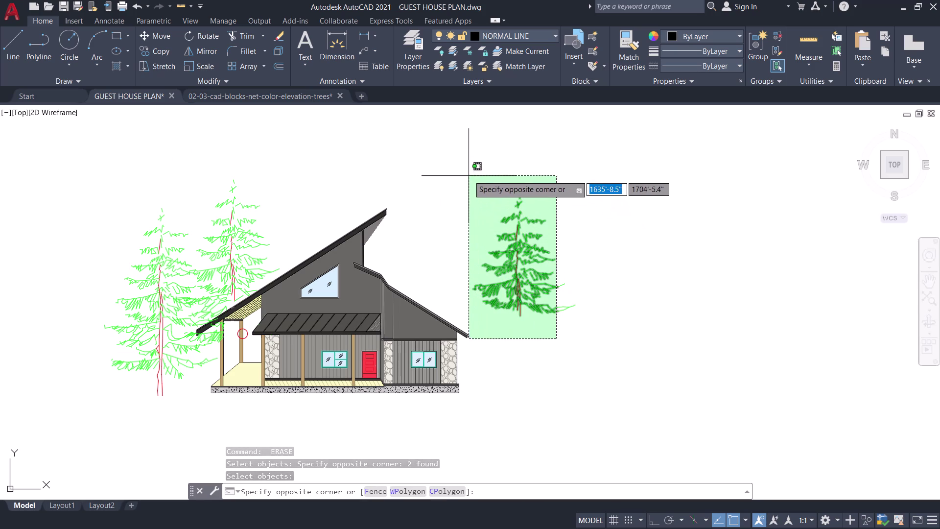
click(482, 174)
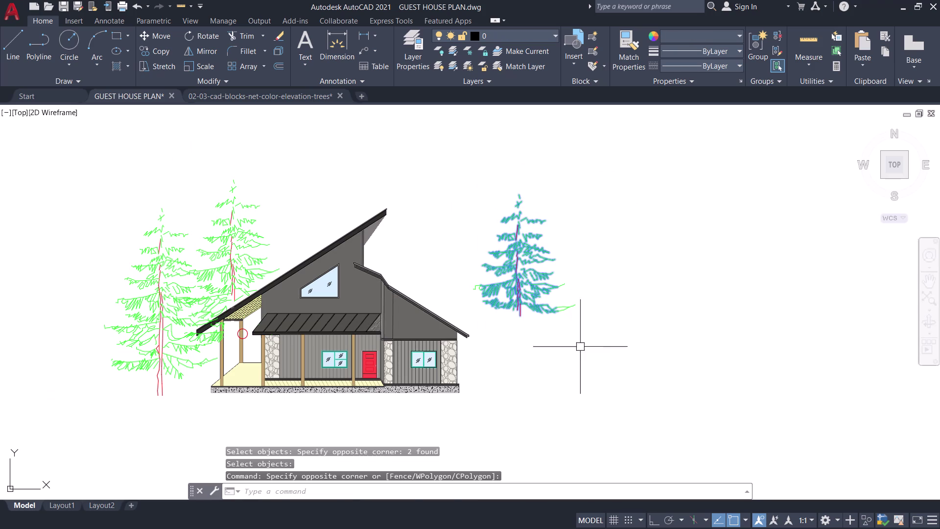
drag(596, 350, 552, 296)
click(520, 215)
scroll(up, 3)
drag(522, 329, 494, 287)
click(451, 193)
scroll(down, 3)
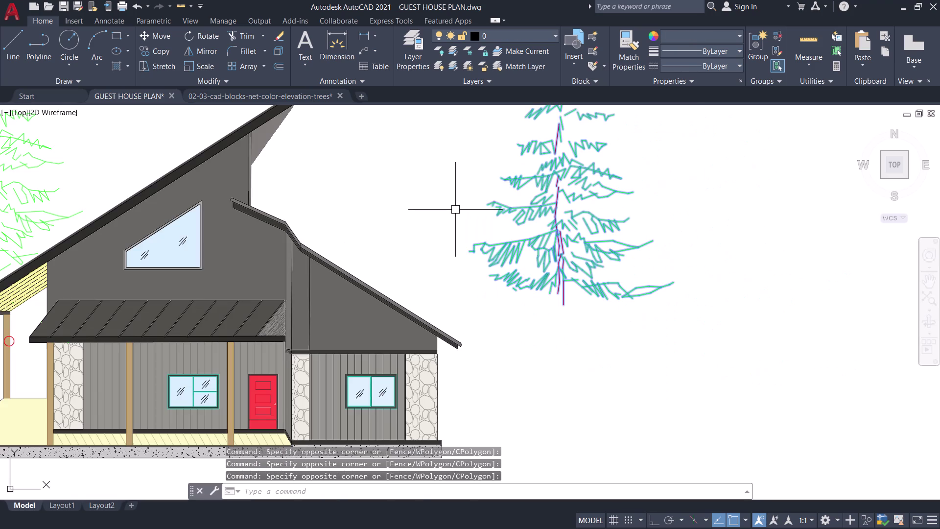
middle_drag(466, 167, 459, 285)
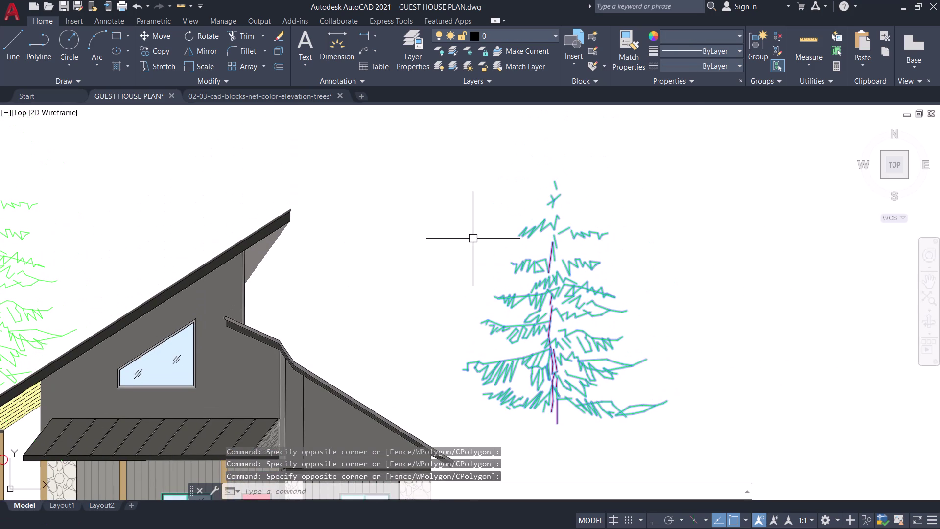
Combine the 350 selected tree pieces into one unnamed group.
text(g)
key(space)
click(559, 411)
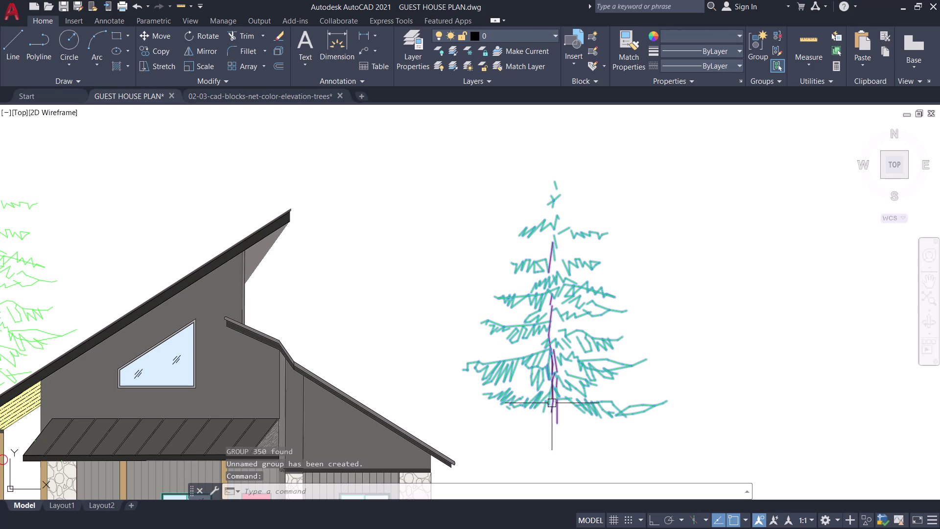
key(m)
key(space)
Move the grouped tree by its trunk base onto the right roof slope.
click(558, 420)
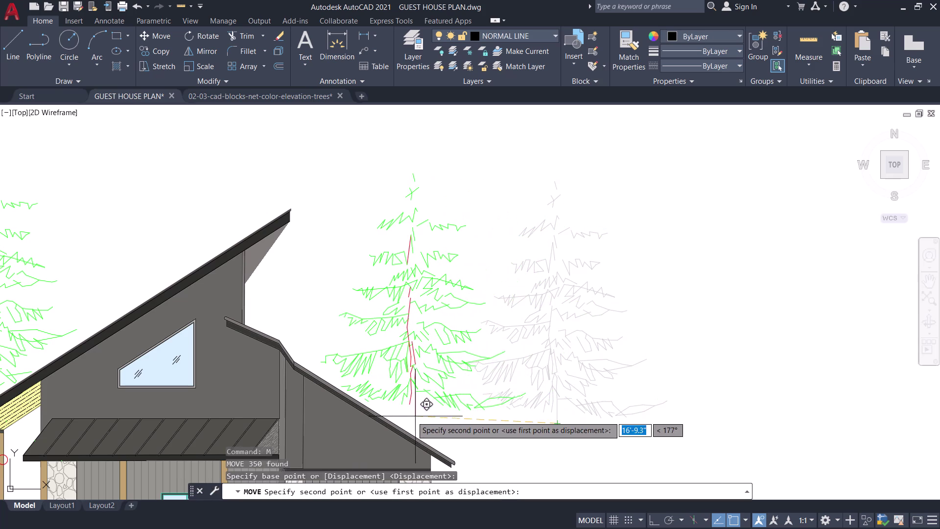
scroll(up, 3)
middle_drag(398, 398, 424, 328)
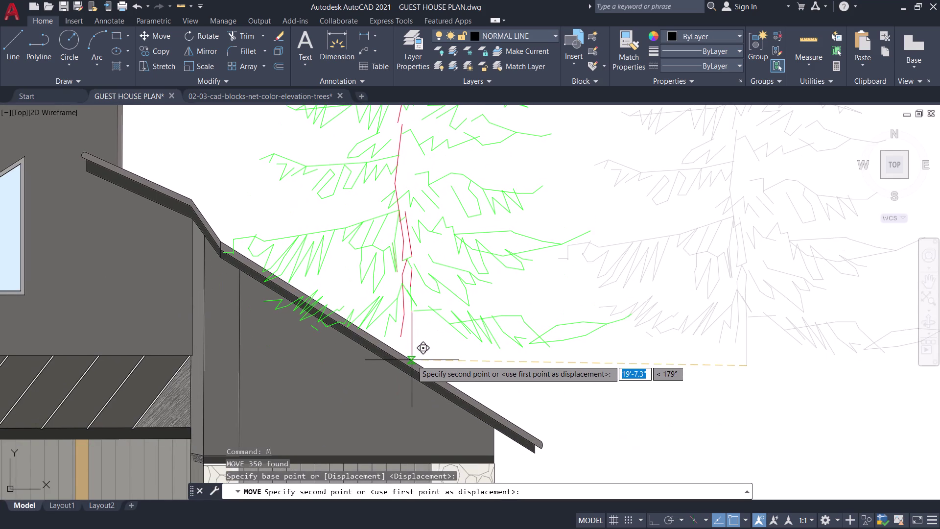
click(412, 376)
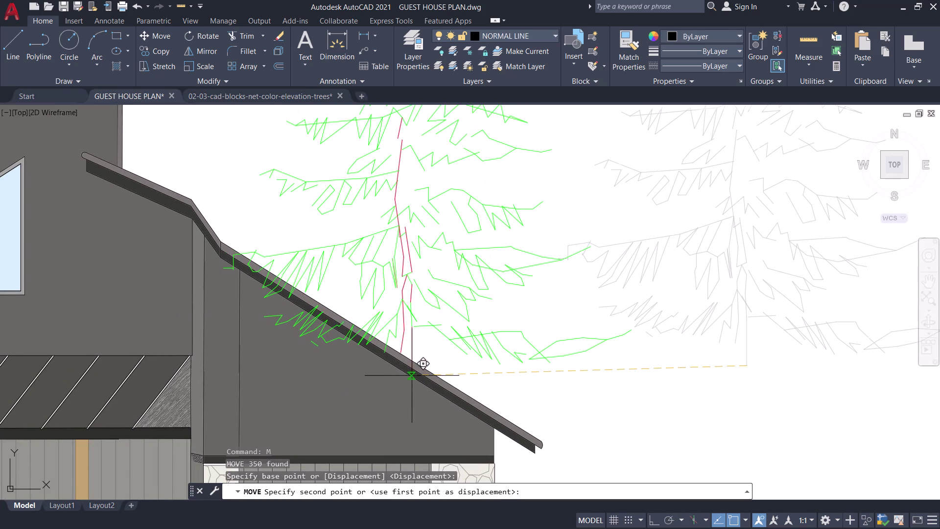
scroll(down, 3)
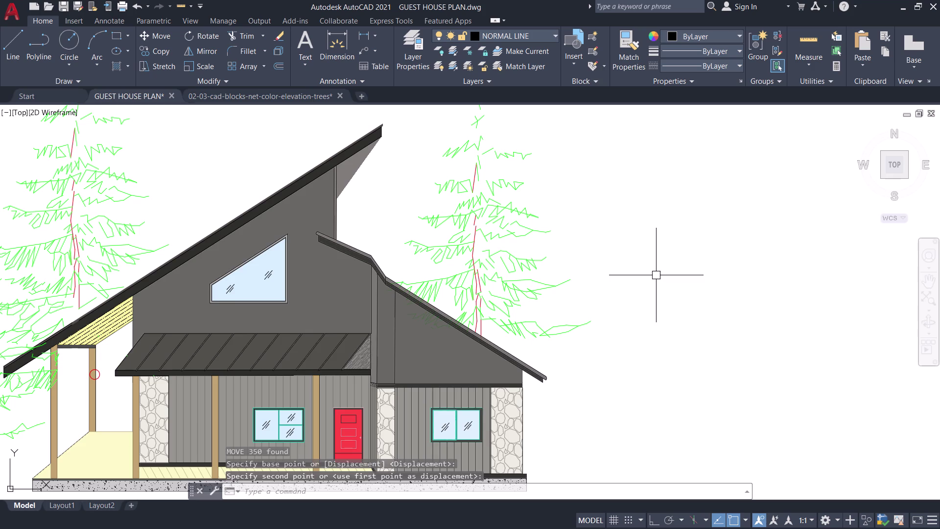
middle_drag(677, 291, 772, 323)
Try twice to explode the moved pine tree, cancelling each failed attempt.
scroll(up, 3)
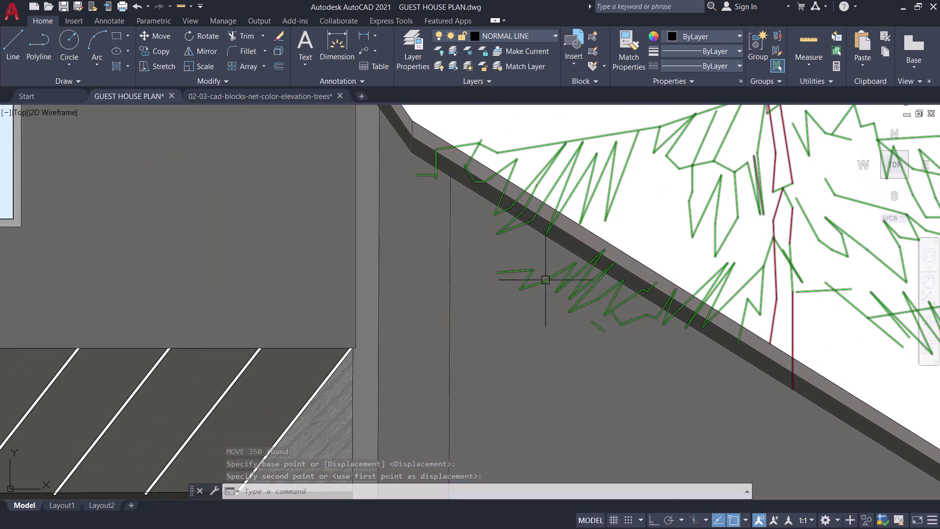
click(641, 129)
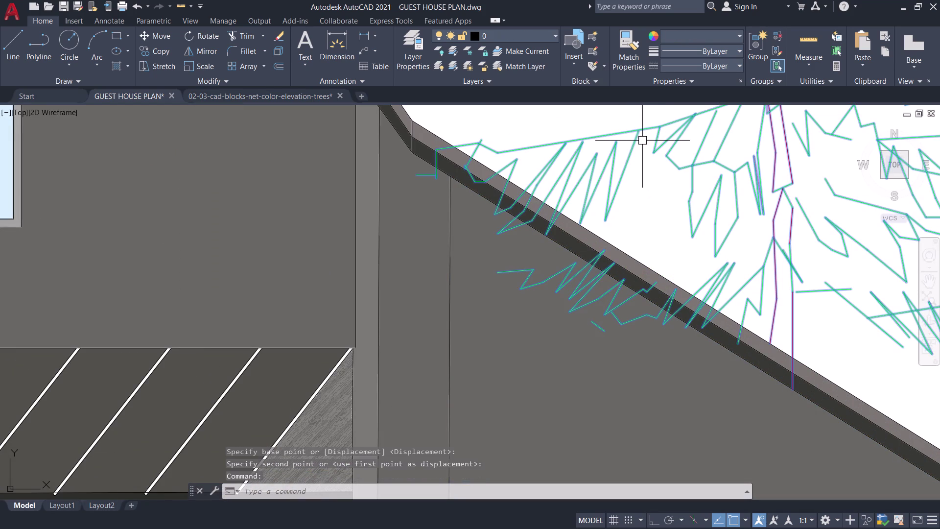
key(x)
key(space)
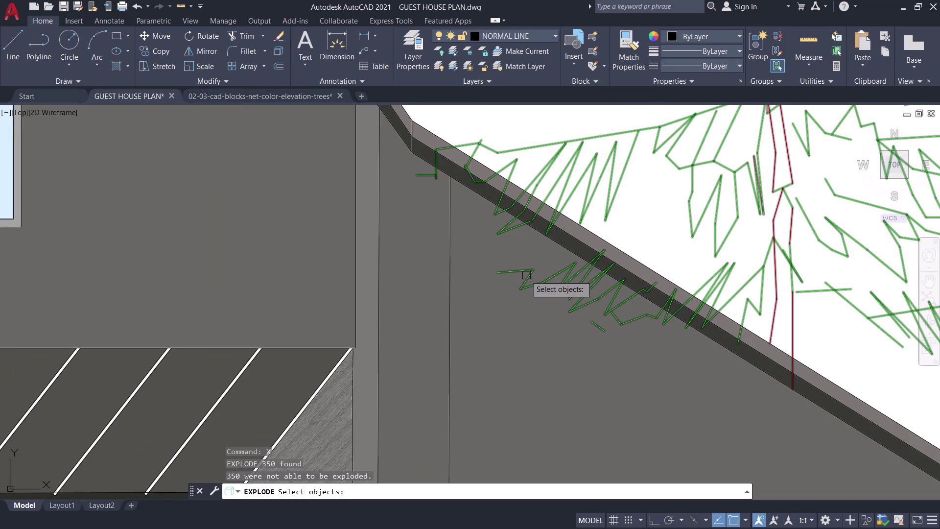
key(Escape)
click(523, 273)
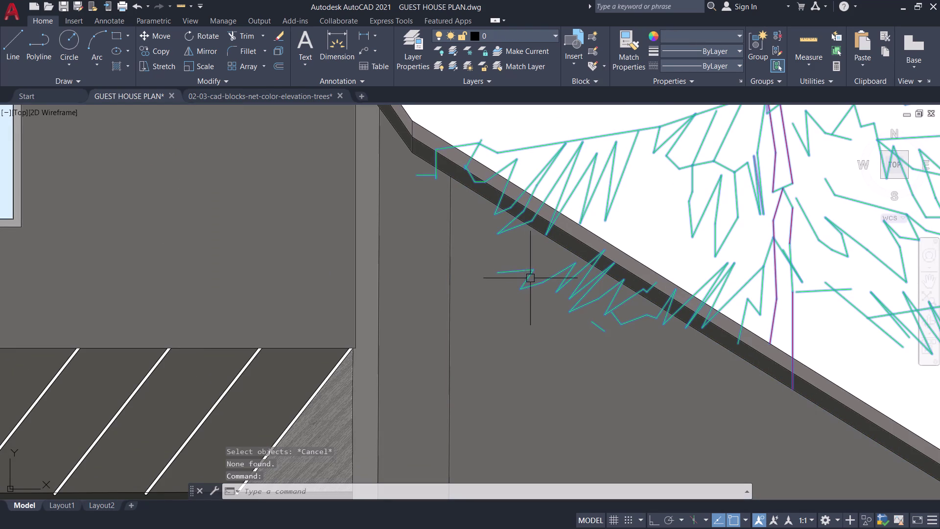
key(x)
key(space)
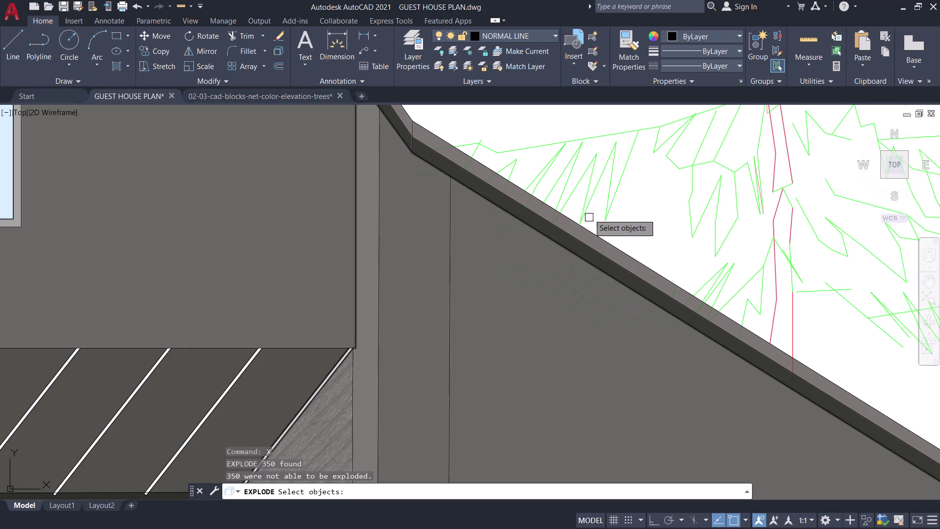
click(582, 146)
key(Escape)
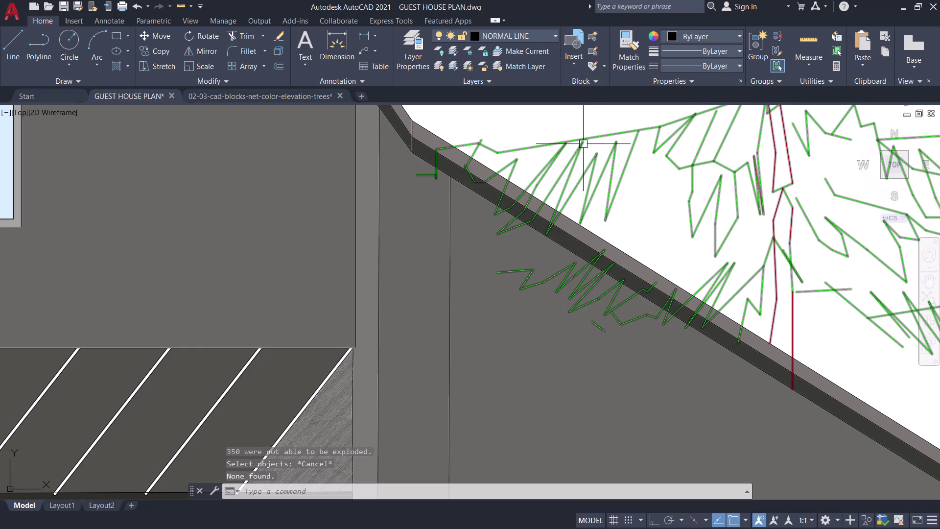
Ungroup the pine tree via the Groups panel and pick two branch lines over the wall.
click(583, 144)
click(776, 33)
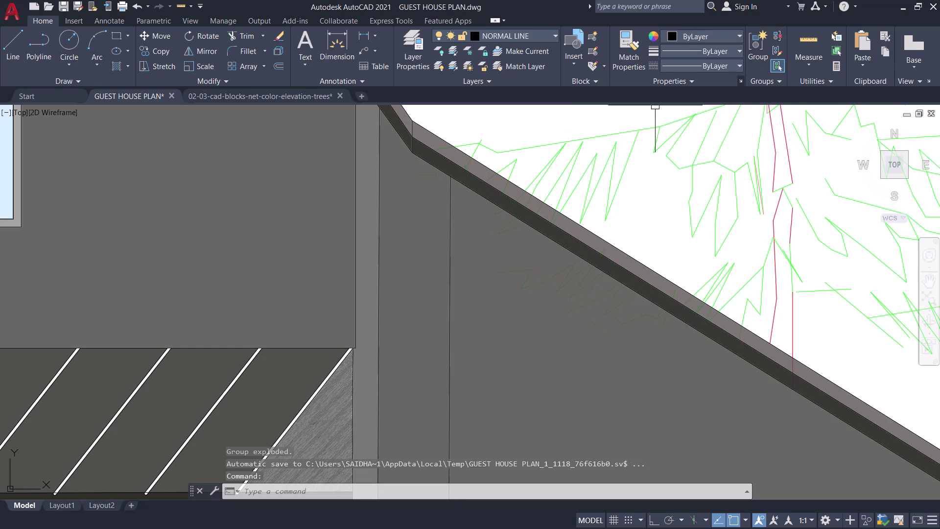
click(549, 275)
click(528, 274)
scroll(up, 3)
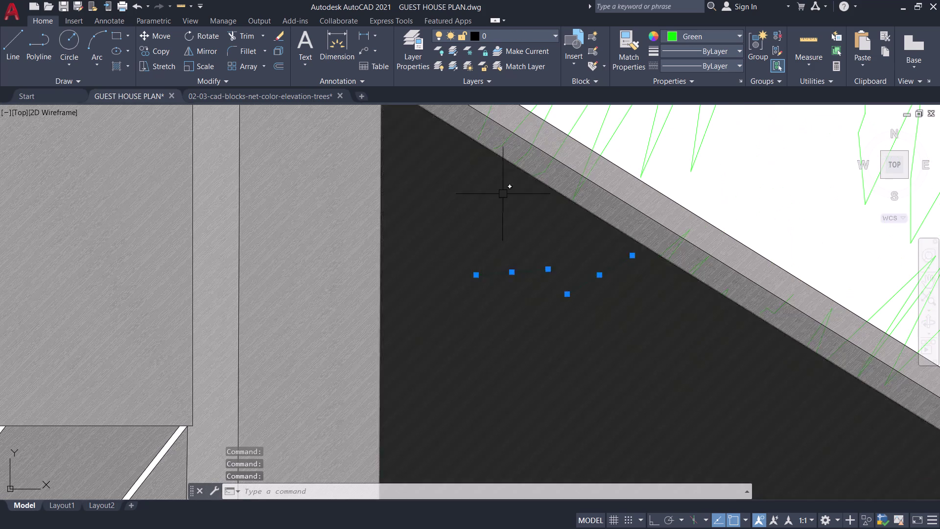
click(500, 188)
key(space)
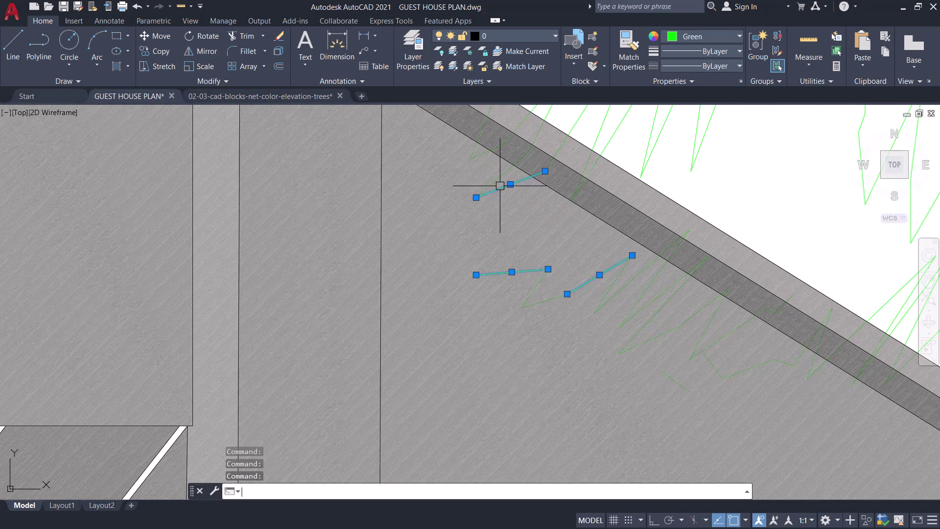
click(522, 270)
key(Escape)
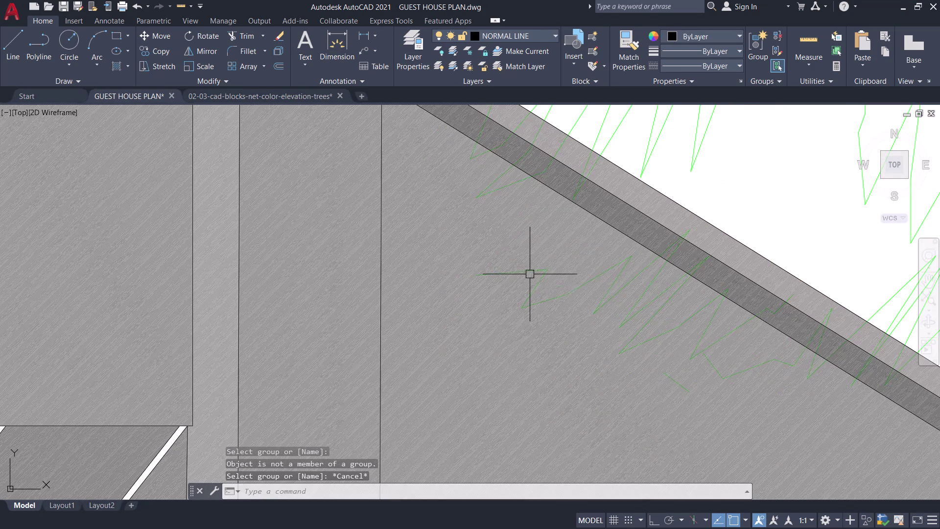
click(521, 270)
click(544, 300)
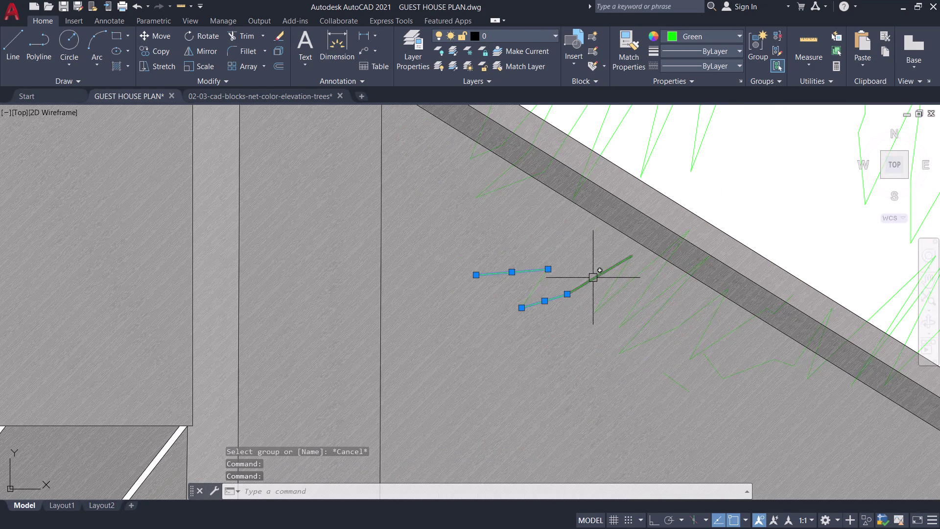
click(593, 278)
click(611, 283)
click(623, 288)
click(646, 289)
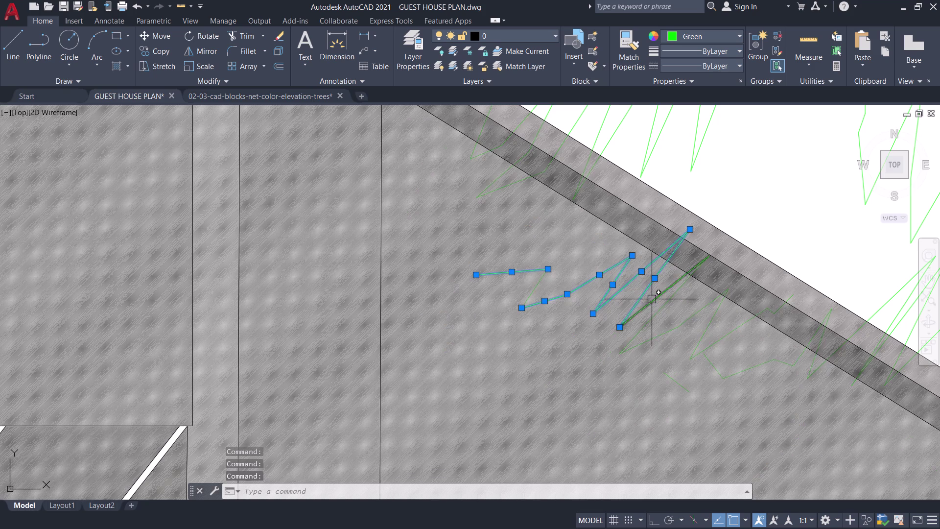
click(654, 299)
click(662, 308)
click(663, 335)
click(672, 376)
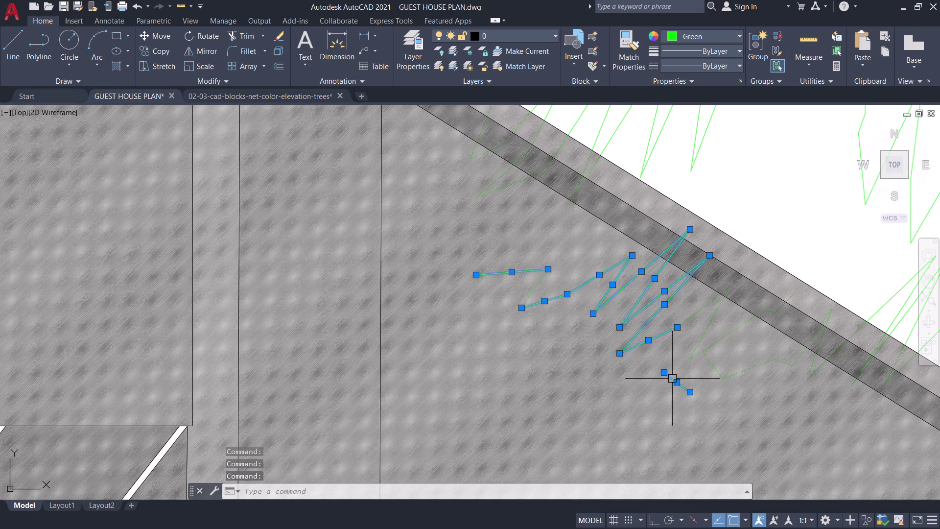
click(697, 339)
click(711, 348)
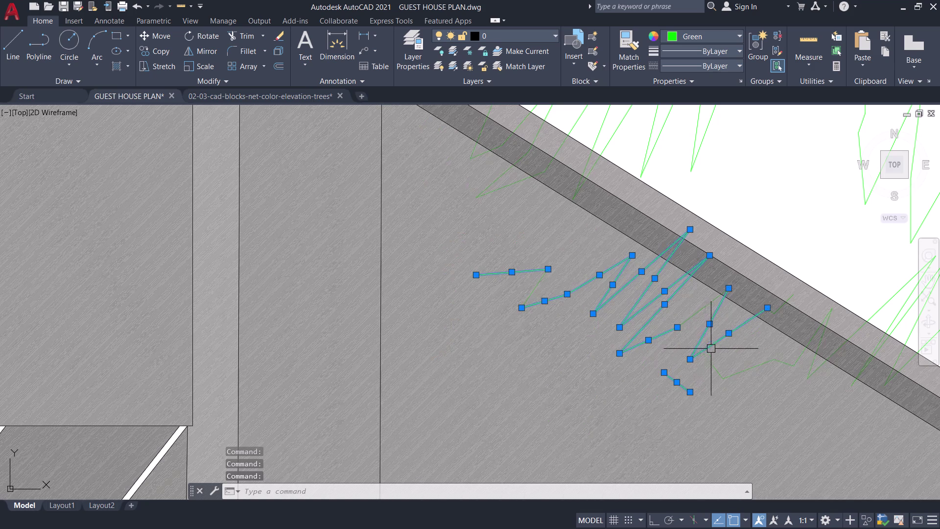
click(706, 365)
click(752, 370)
click(778, 361)
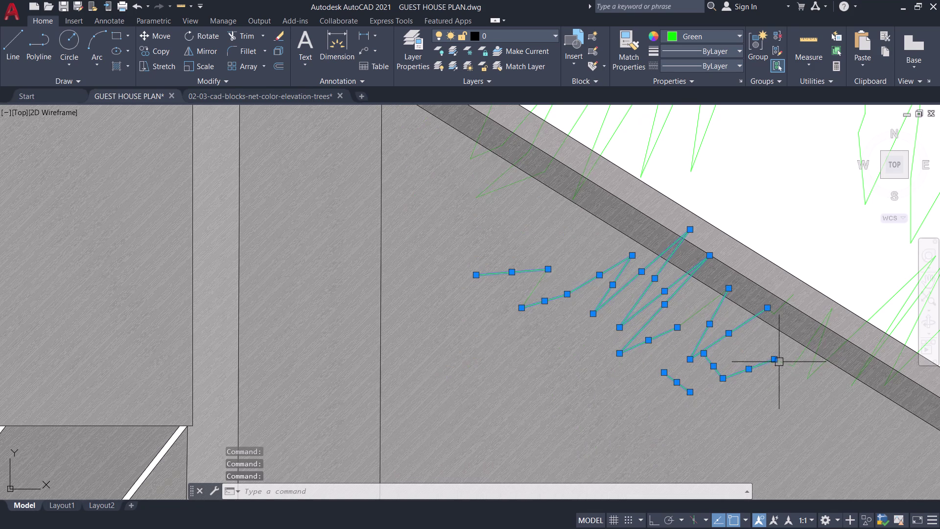
click(798, 358)
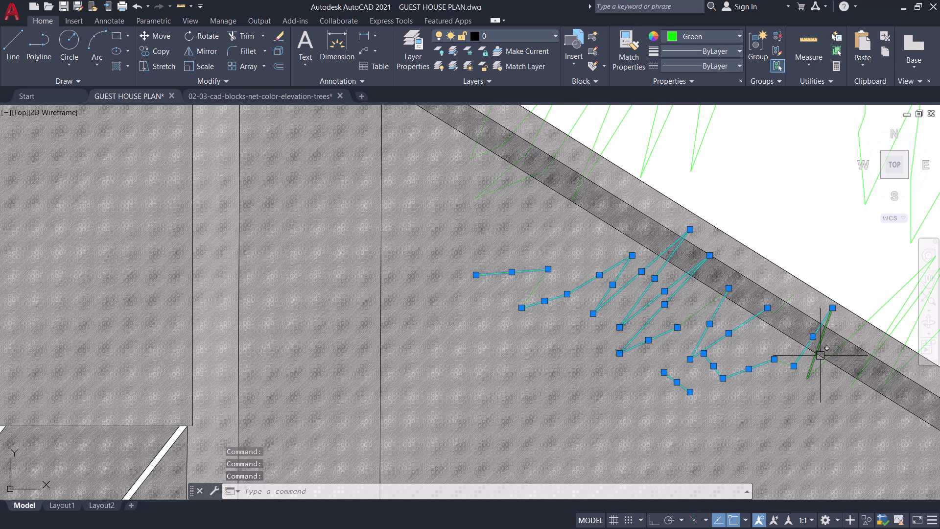
click(820, 354)
click(823, 364)
middle_drag(802, 361, 514, 348)
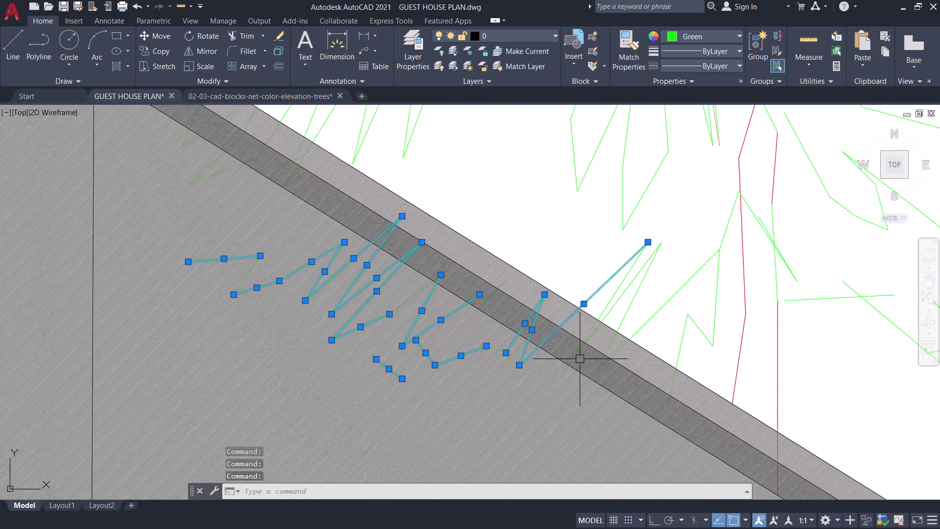
click(576, 354)
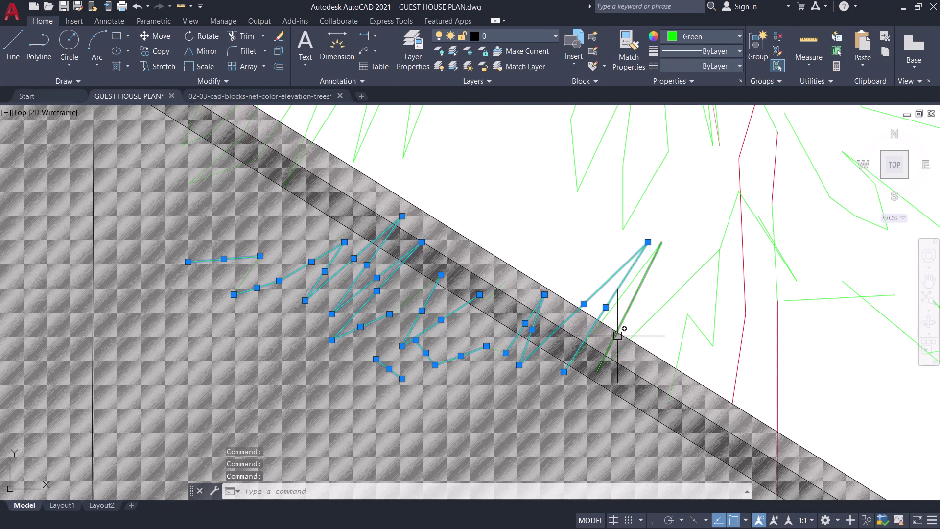
click(616, 333)
click(632, 342)
click(681, 356)
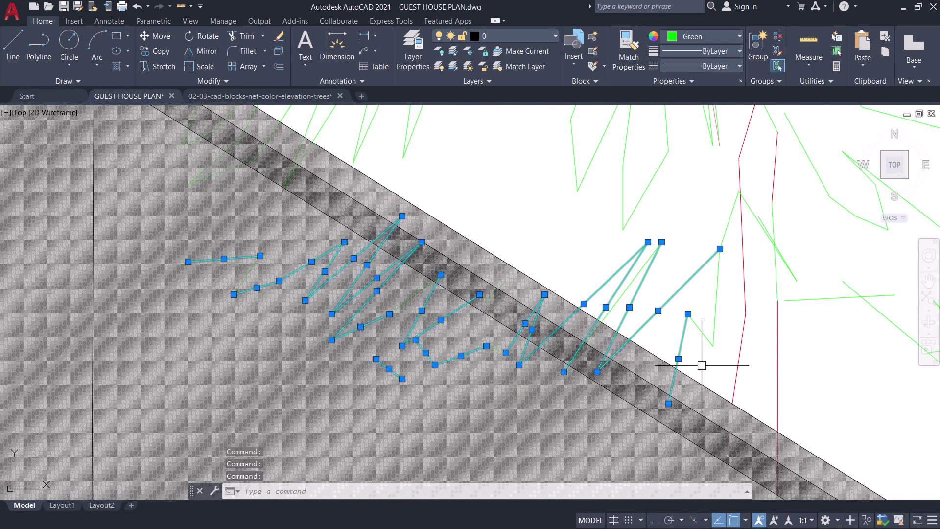
scroll(down, 3)
middle_drag(682, 360, 565, 319)
scroll(up, 3)
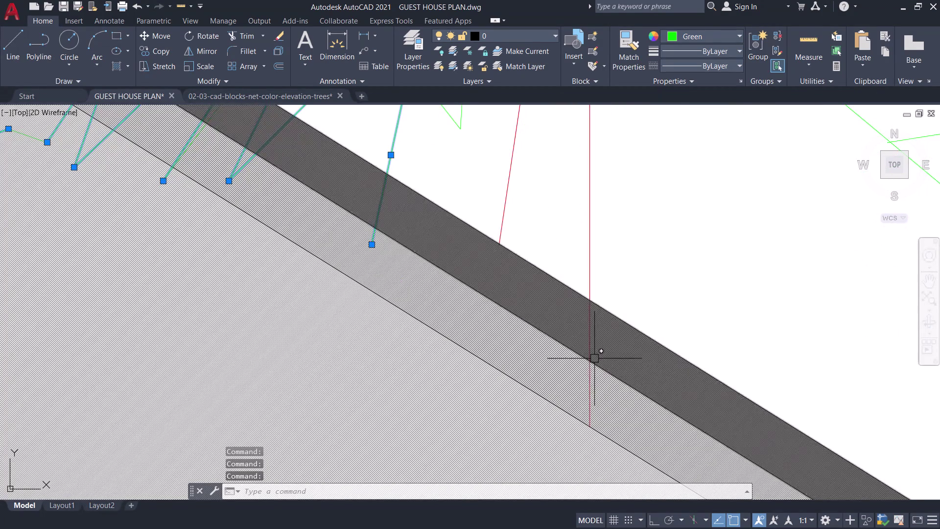
scroll(down, 3)
scroll(down, 3)
middle_drag(605, 274, 731, 335)
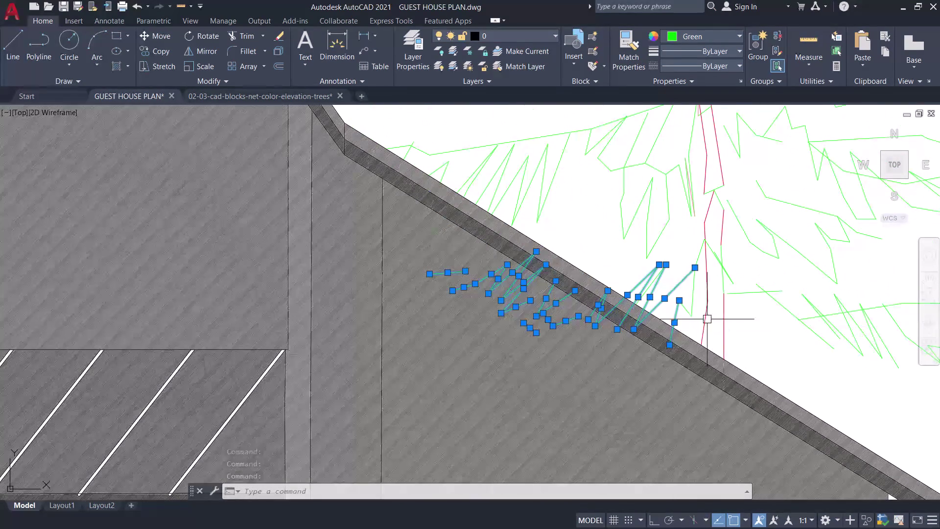
key(space)
middle_drag(565, 238, 591, 301)
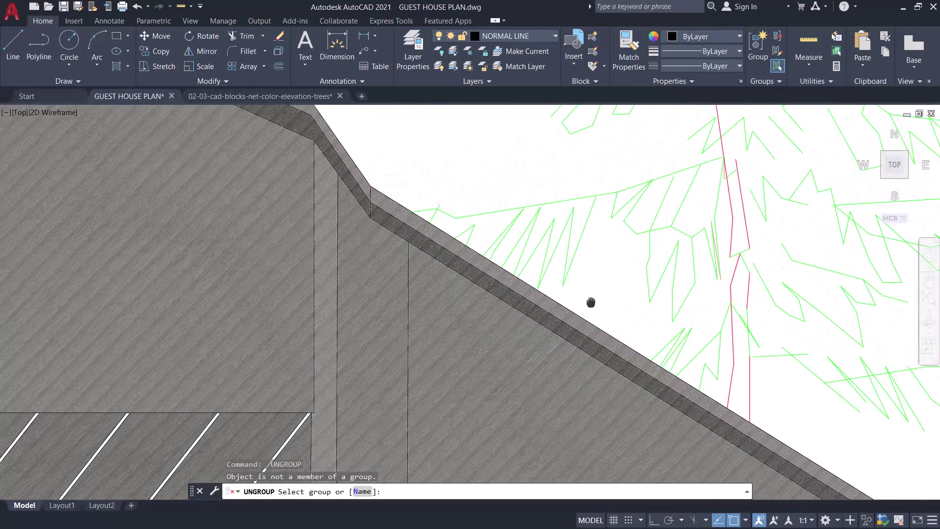
Trim three pine branch pieces that cross the right wing's roof edge.
middle_drag(591, 301, 432, 232)
scroll(up, 3)
key(Escape)
key(t)
key(r)
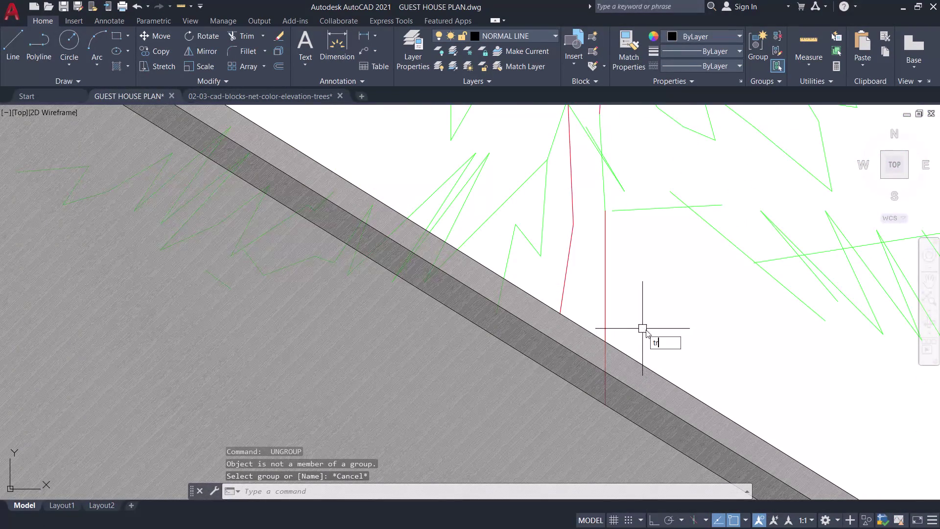
key(space)
scroll(up, 3)
click(603, 337)
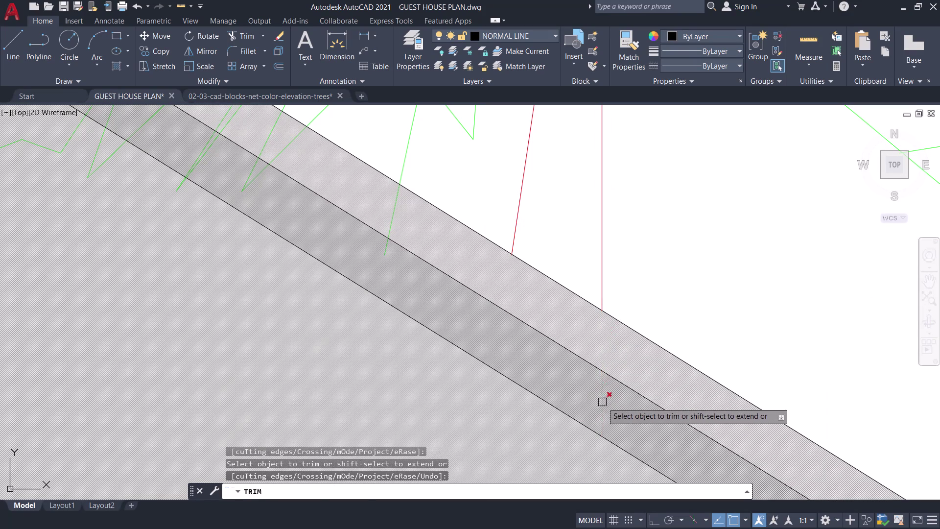
click(607, 401)
click(395, 205)
Trim one more branch piece along the roof slope, then select a leftover wall branch line.
scroll(down, 3)
middle_drag(395, 209, 526, 291)
scroll(up, 3)
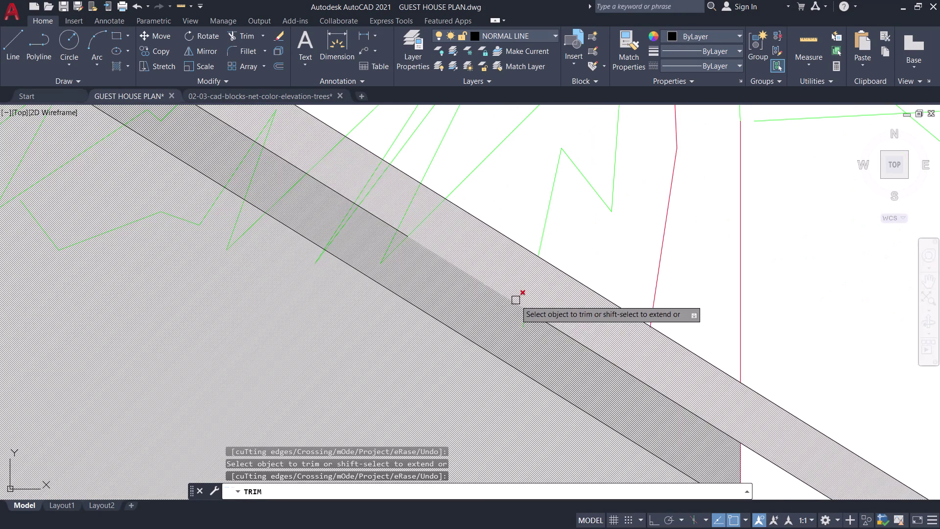
click(528, 323)
scroll(down, 3)
middle_drag(463, 311, 558, 362)
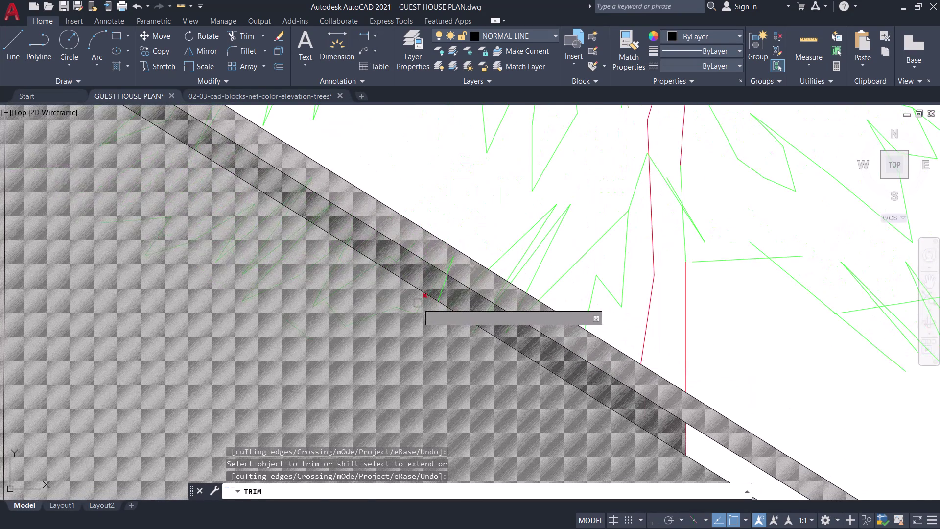
key(space)
click(154, 221)
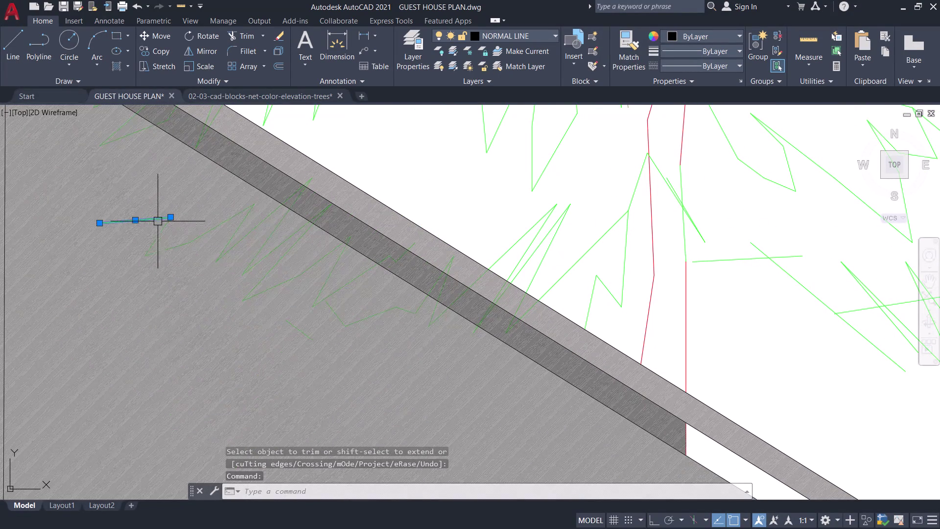
Select the first ten stray branch lines on the wall and upper roof slope.
click(162, 233)
click(187, 245)
click(206, 230)
click(238, 245)
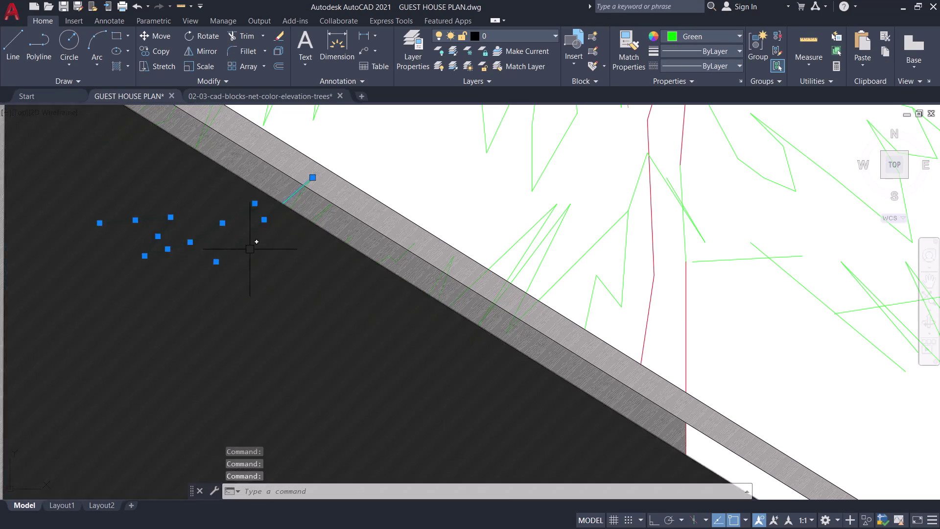
click(263, 246)
click(287, 248)
click(296, 277)
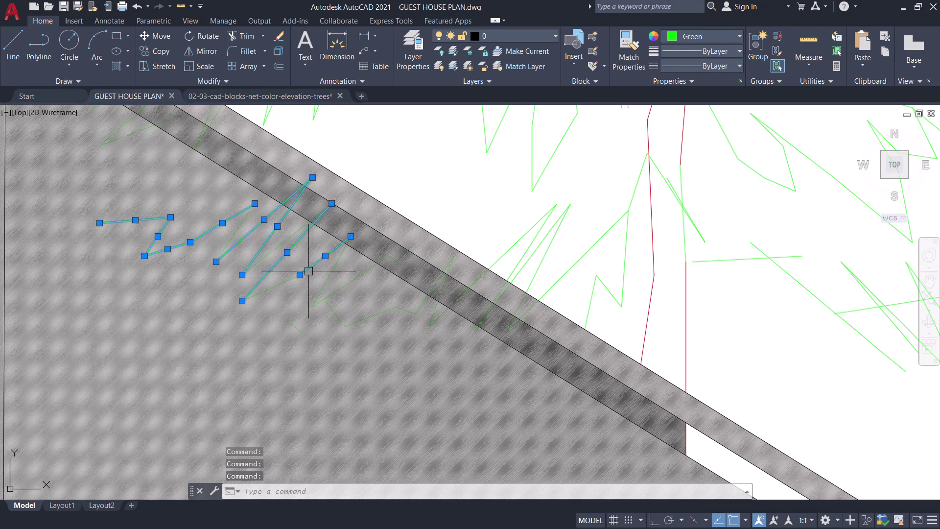
click(273, 282)
click(328, 279)
click(298, 327)
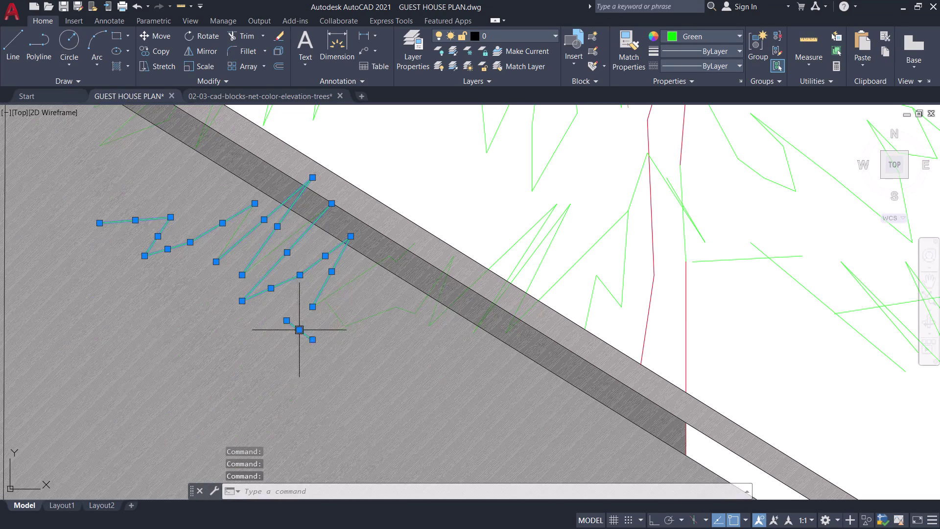
Select the remaining twelve stray lines up to the roof edge and erase all 22.
click(333, 318)
click(345, 281)
click(374, 317)
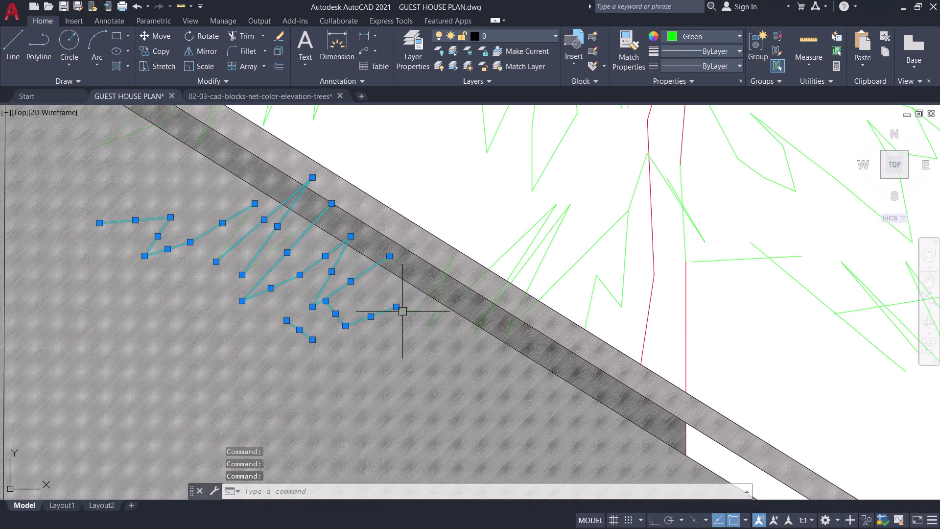
click(406, 312)
click(425, 299)
click(438, 309)
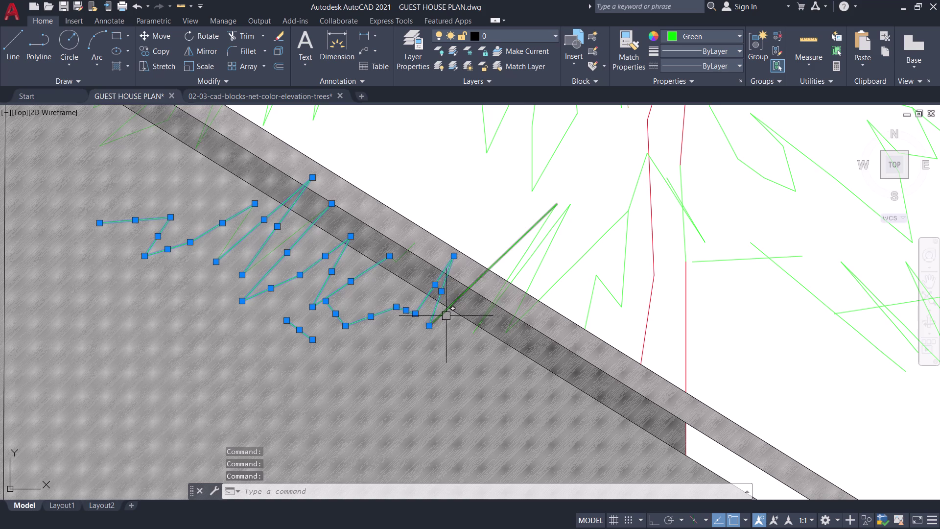
click(447, 309)
click(480, 313)
click(517, 302)
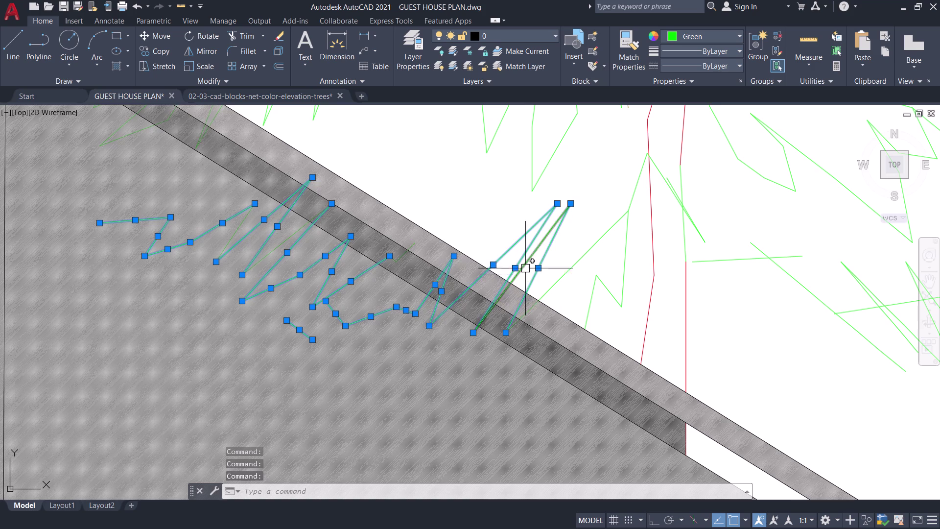
click(530, 255)
click(557, 281)
click(534, 252)
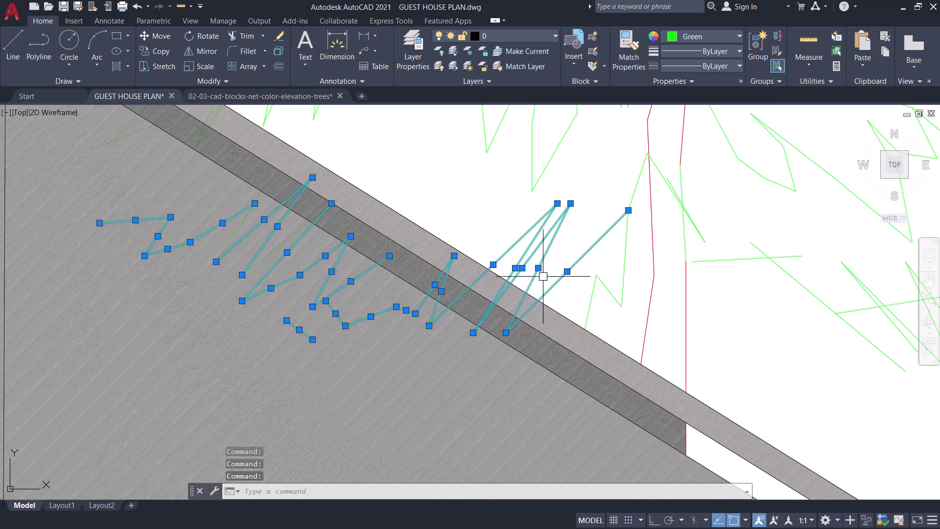
key(e)
key(space)
Zoom out to the whole tree-framed elevation and cancel any pending command.
scroll(down, 3)
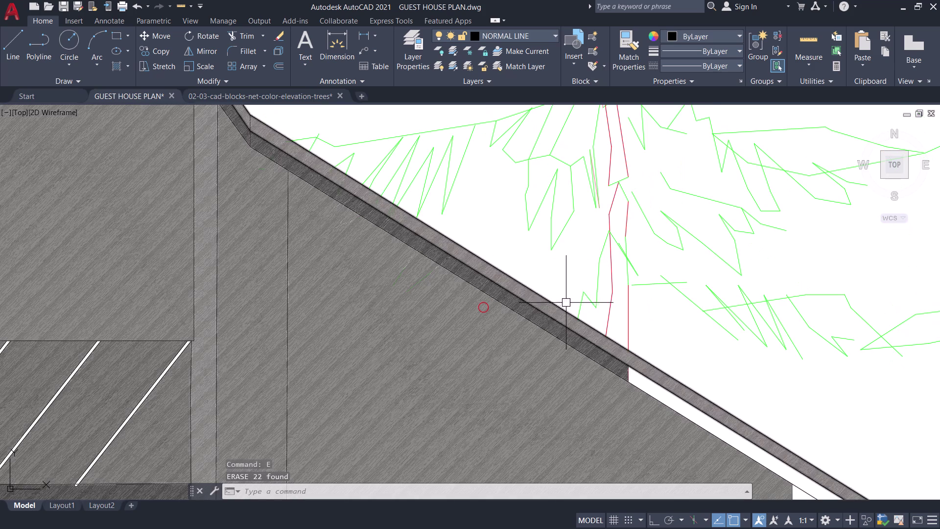
middle_drag(535, 267, 441, 293)
scroll(up, 3)
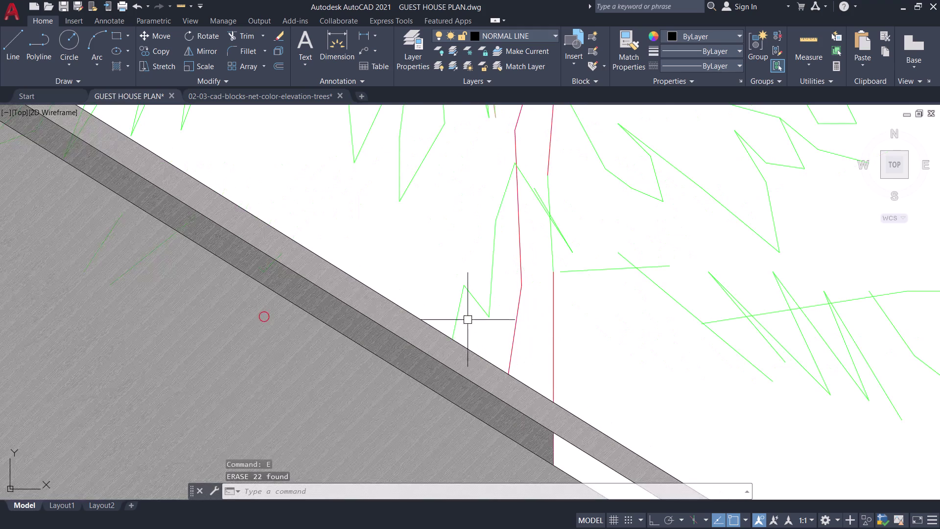
scroll(down, 3)
middle_drag(442, 281, 474, 280)
scroll(down, 3)
key(Escape)
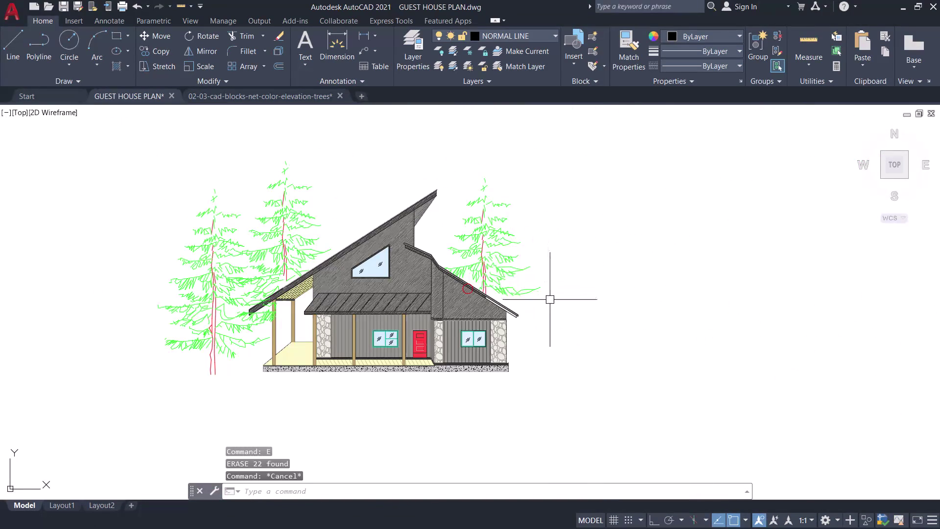
Save the drawing, then start a line at the bottom of the left pine trunk.
middle_drag(684, 295, 733, 278)
key(ctrl+s)
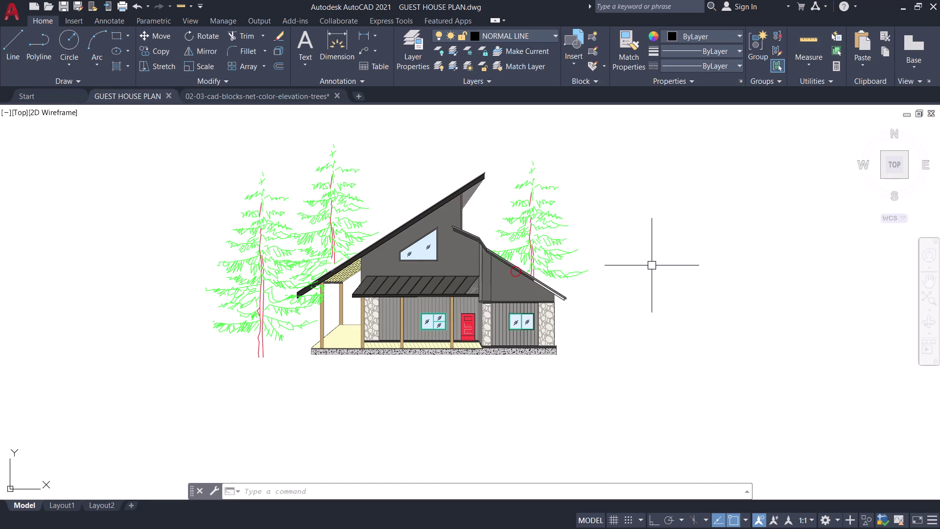
middle_drag(653, 276, 734, 258)
scroll(up, 3)
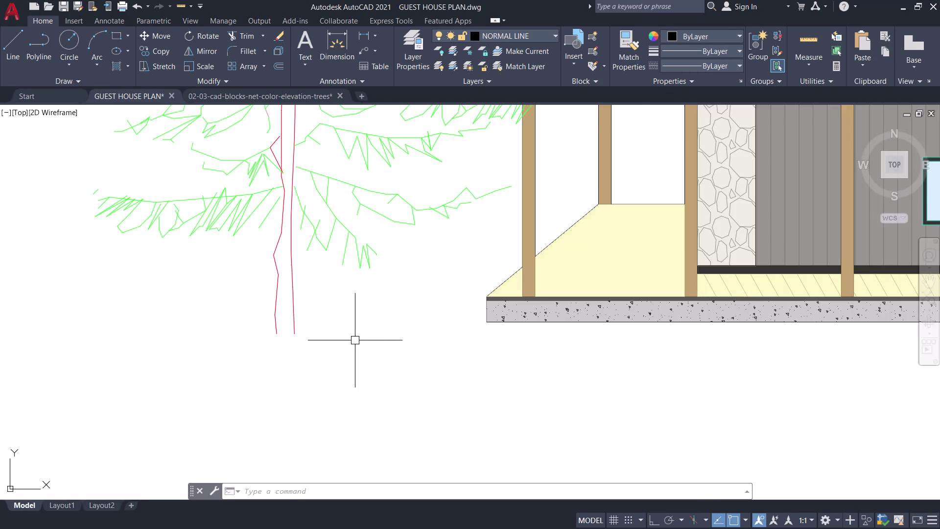
middle_drag(228, 364, 262, 424)
key(l)
key(space)
scroll(up, 3)
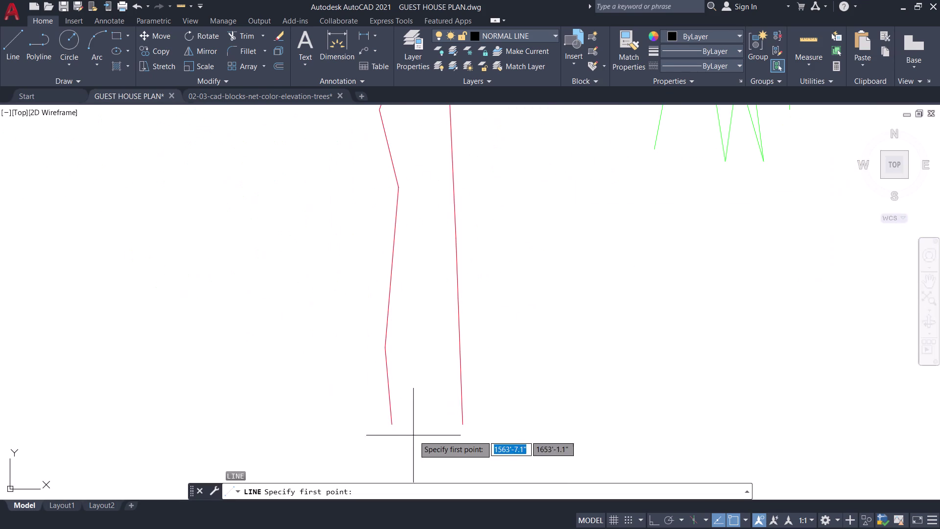
Draw a horizontal ground line under the left trunk and pan across the elevation to check it.
drag(506, 427, 501, 426)
drag(282, 423, 291, 418)
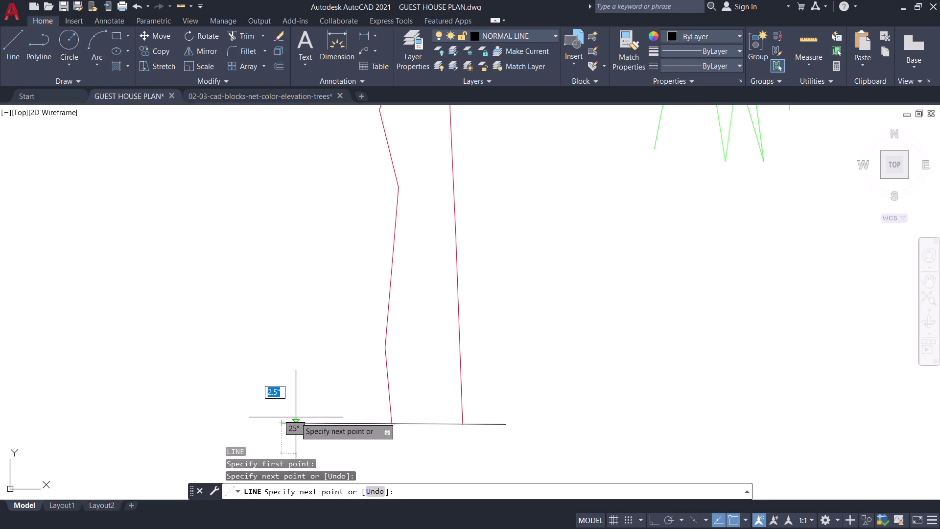
key(space)
scroll(down, 3)
middle_drag(442, 367, 367, 440)
scroll(down, 3)
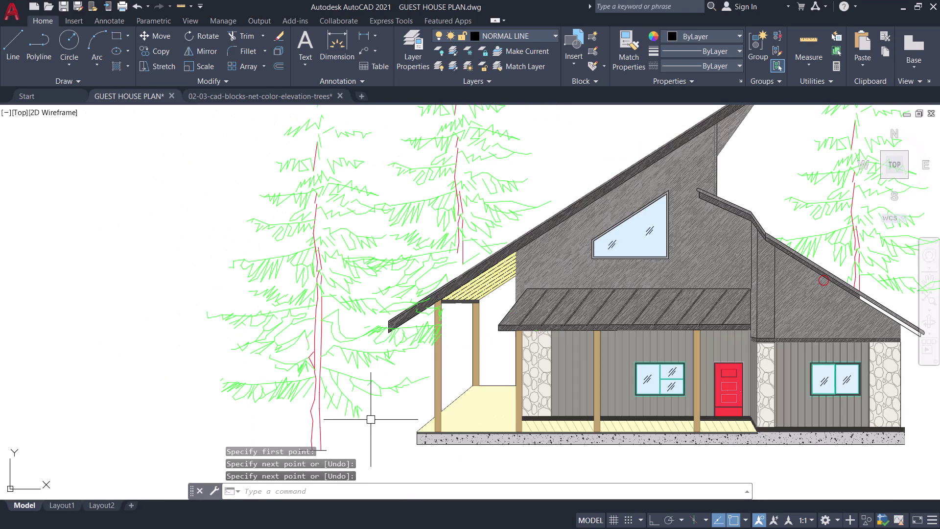
middle_drag(392, 388, 382, 417)
scroll(up, 3)
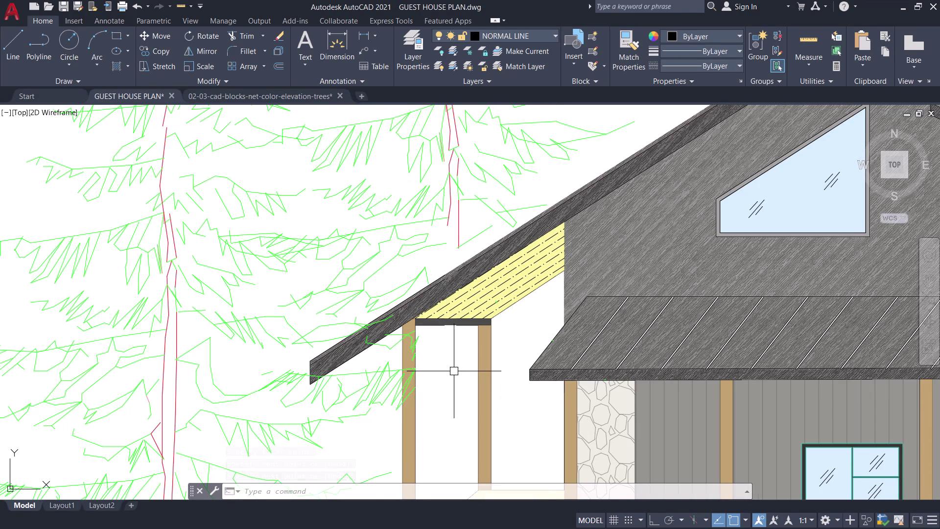
middle_drag(451, 368, 433, 344)
scroll(down, 3)
middle_drag(428, 339, 412, 301)
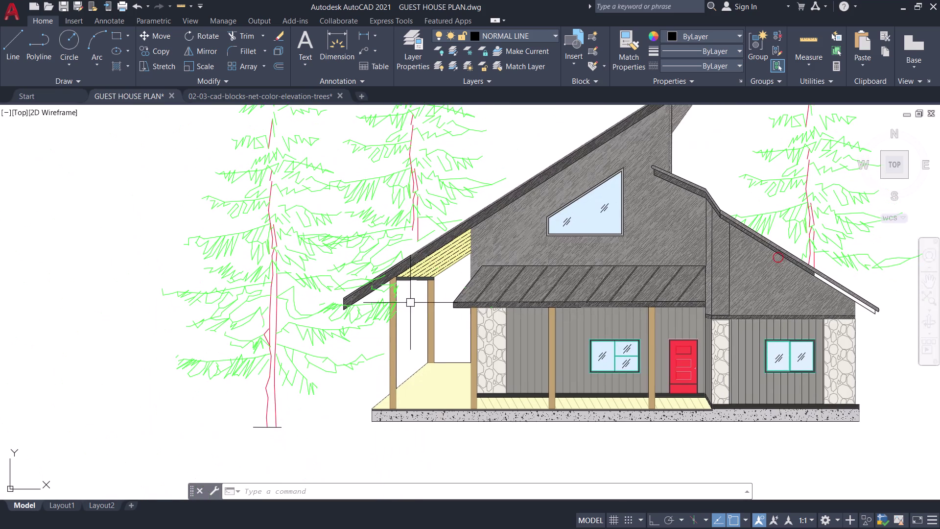
scroll(down, 3)
middle_drag(406, 315, 415, 331)
Save the elevation, then zoom in close on the white strip under the right roof eave.
middle_drag(839, 301, 750, 309)
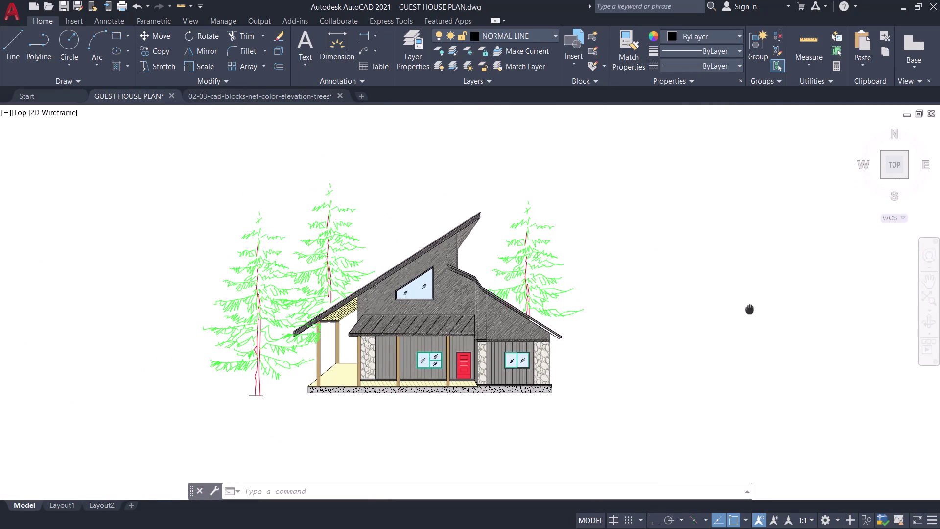
key(ctrl+s)
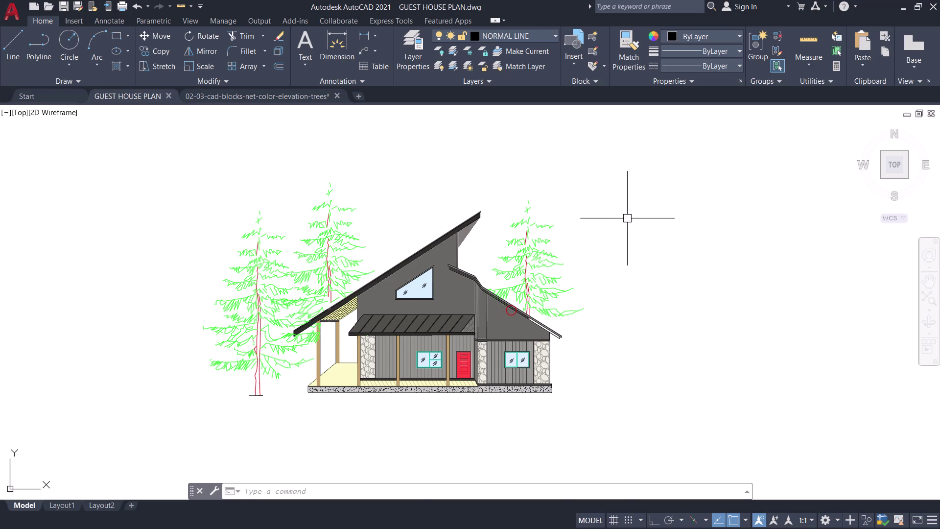
scroll(down, 3)
middle_drag(630, 219, 625, 247)
scroll(up, 3)
middle_drag(627, 245, 666, 182)
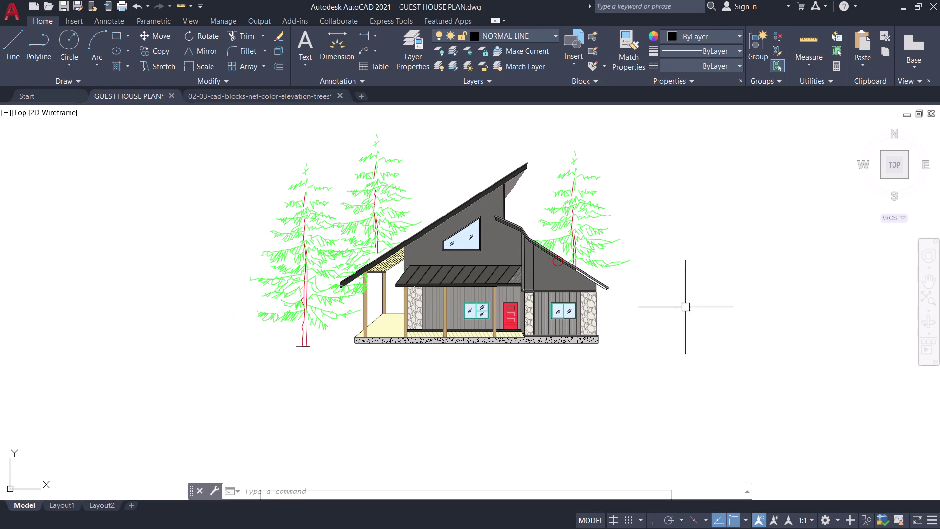
middle_drag(662, 287, 676, 292)
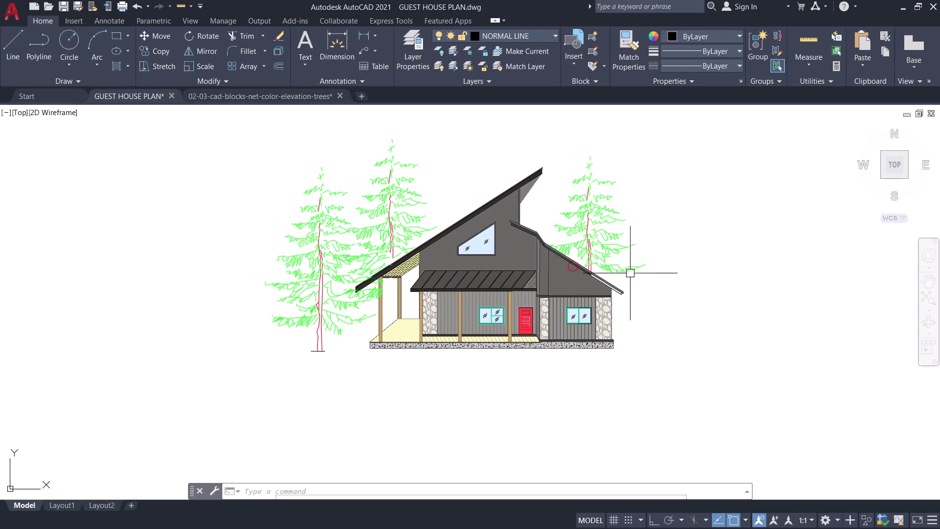
scroll(up, 3)
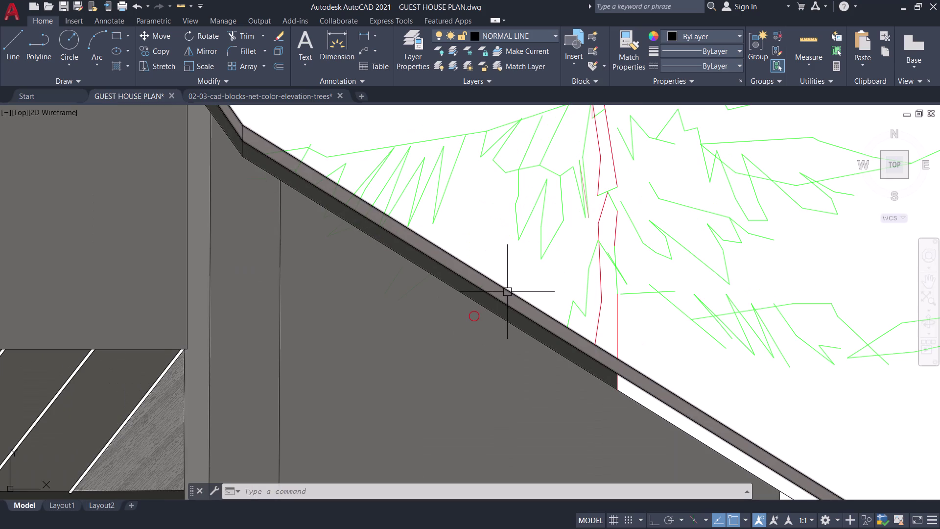
scroll(down, 3)
middle_drag(653, 348, 653, 303)
scroll(up, 3)
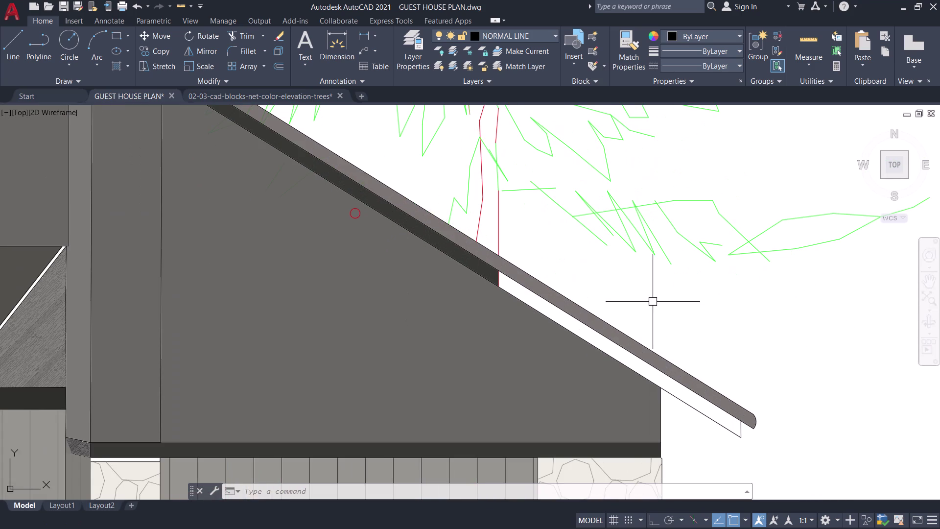
Hatch the white strip under the right roof eave in dark grey 45,45,42.
text(h)
key(space)
click(339, 51)
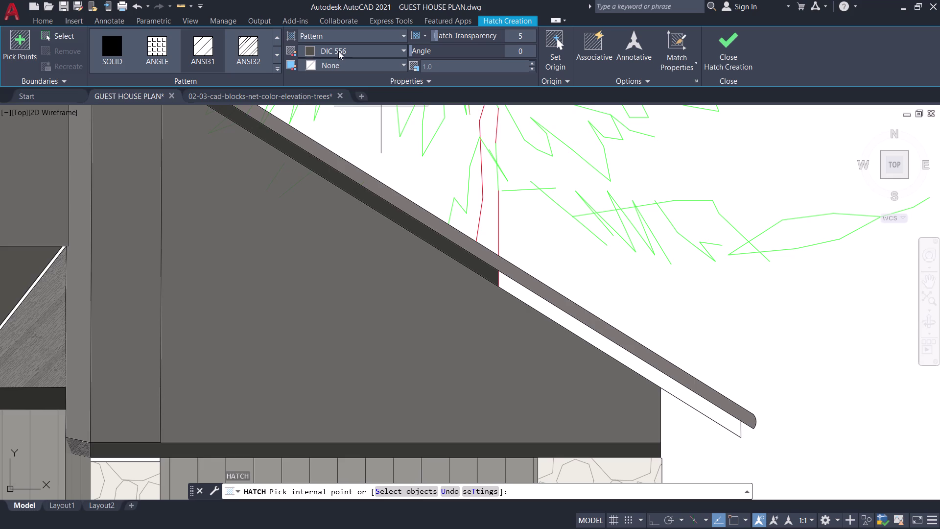
click(322, 214)
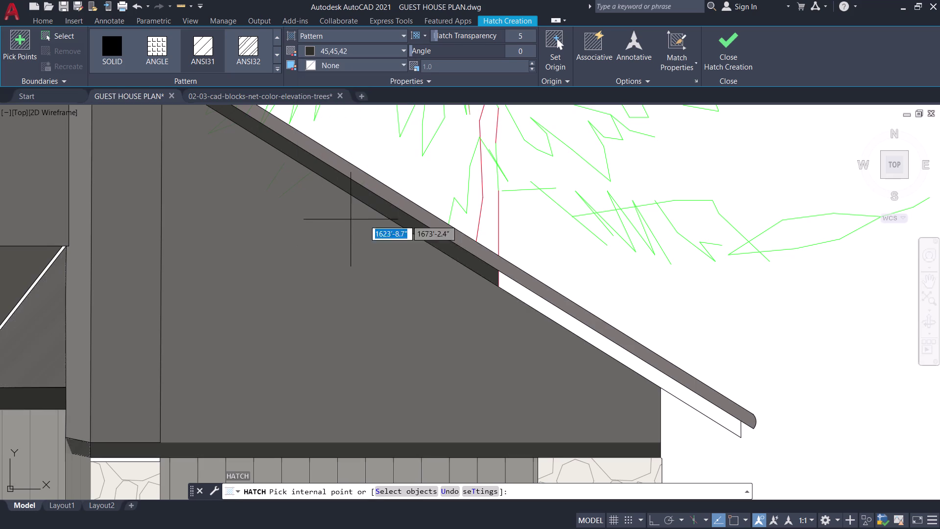
click(529, 298)
click(740, 36)
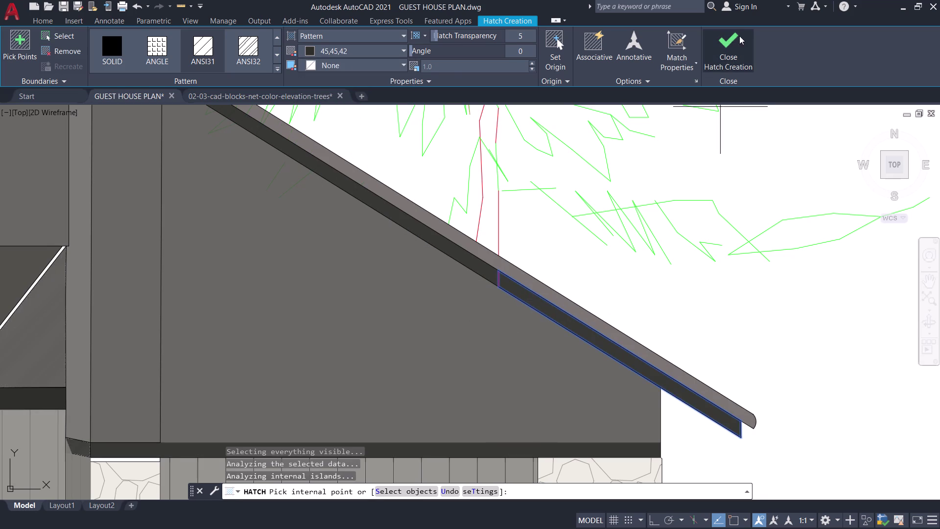
scroll(down, 3)
middle_drag(762, 171, 696, 287)
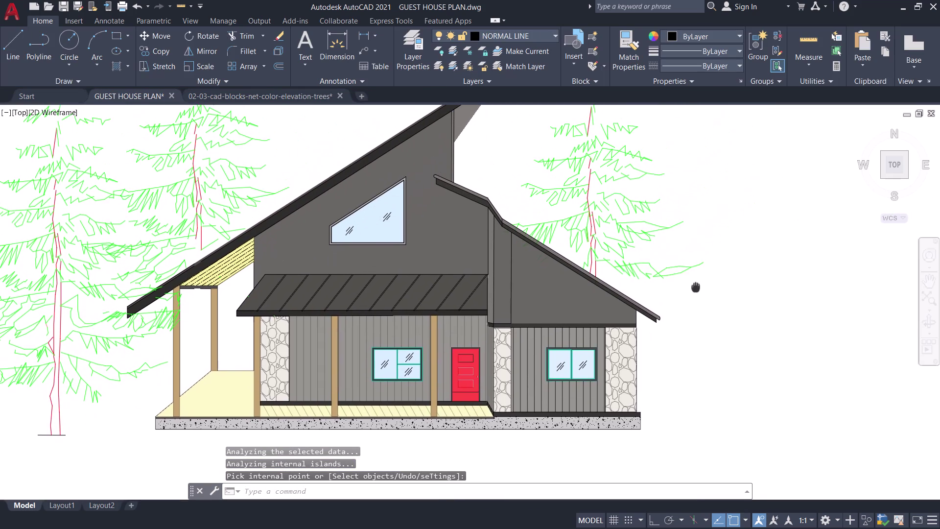
Save the drawing and inspect the porch deck and foundation up close.
middle_drag(696, 288, 697, 288)
middle_drag(697, 289, 668, 334)
key(ctrl+s)
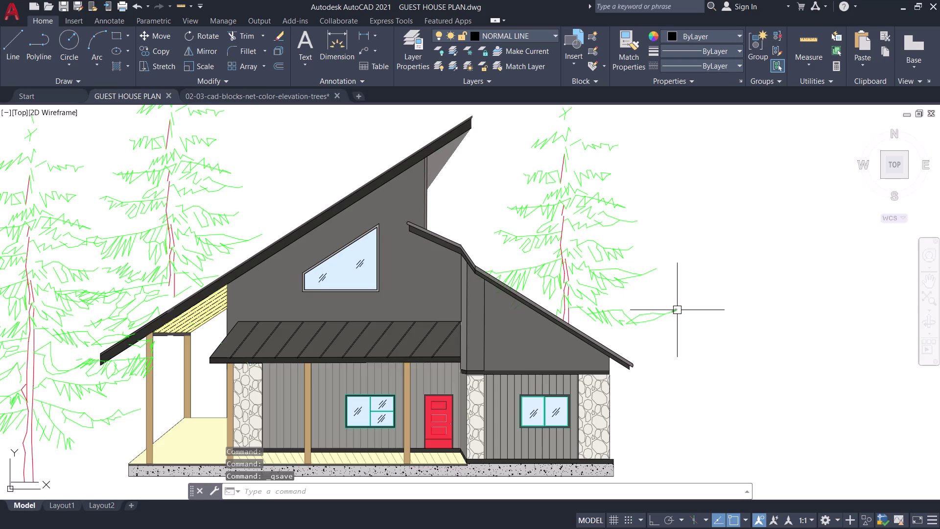
scroll(down, 3)
middle_drag(682, 307, 712, 271)
scroll(up, 3)
middle_drag(483, 356, 448, 350)
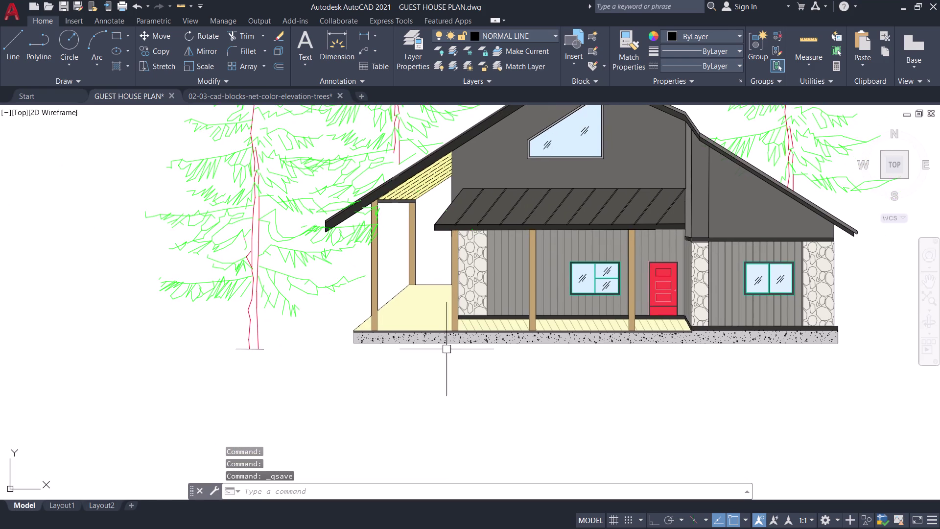
scroll(up, 3)
middle_drag(500, 397, 419, 377)
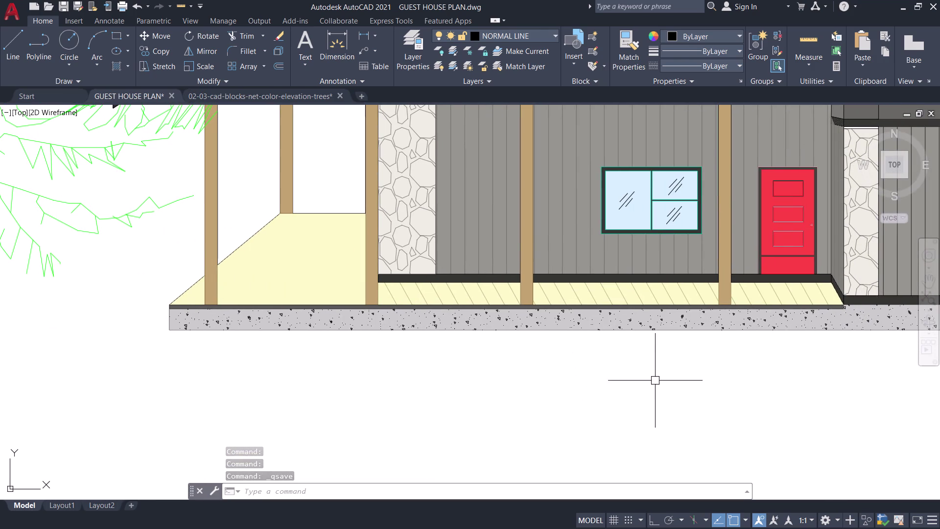
scroll(down, 3)
middle_drag(605, 393, 440, 407)
scroll(up, 3)
Review the front wall and door, reframe the whole house, and save again.
scroll(down, 3)
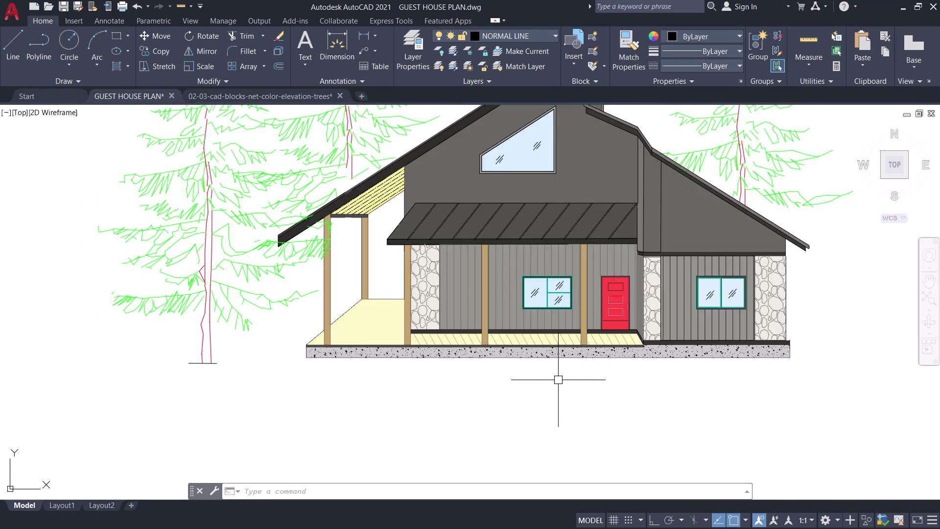
middle_drag(558, 380, 484, 379)
middle_drag(753, 293, 719, 304)
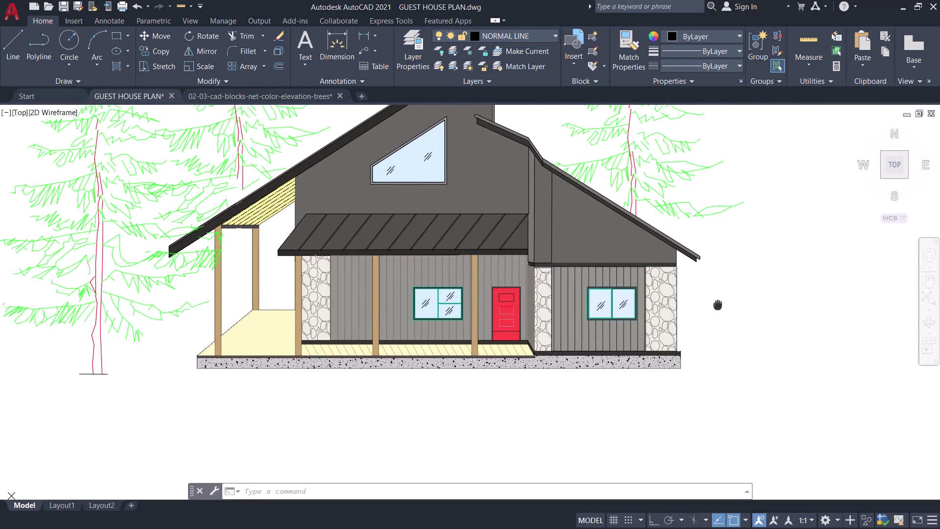
middle_drag(718, 304, 658, 346)
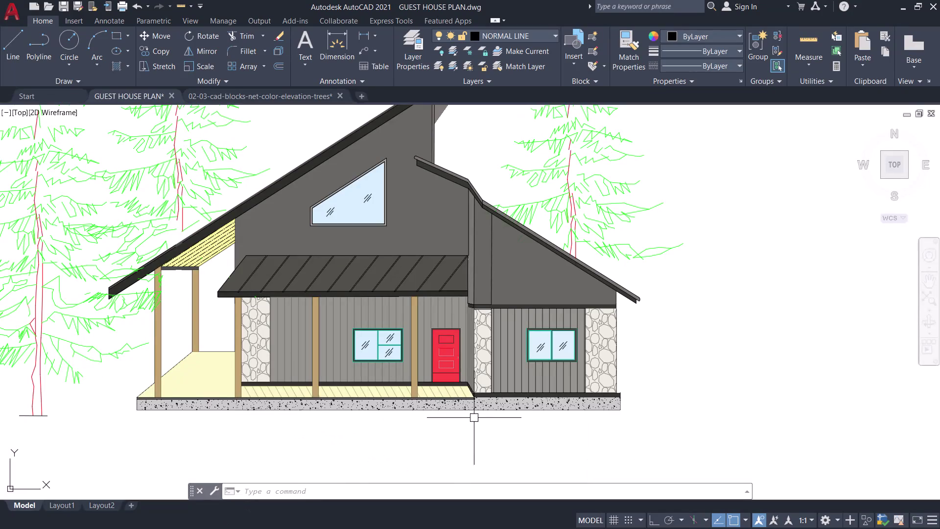
middle_drag(483, 420, 536, 341)
scroll(up, 3)
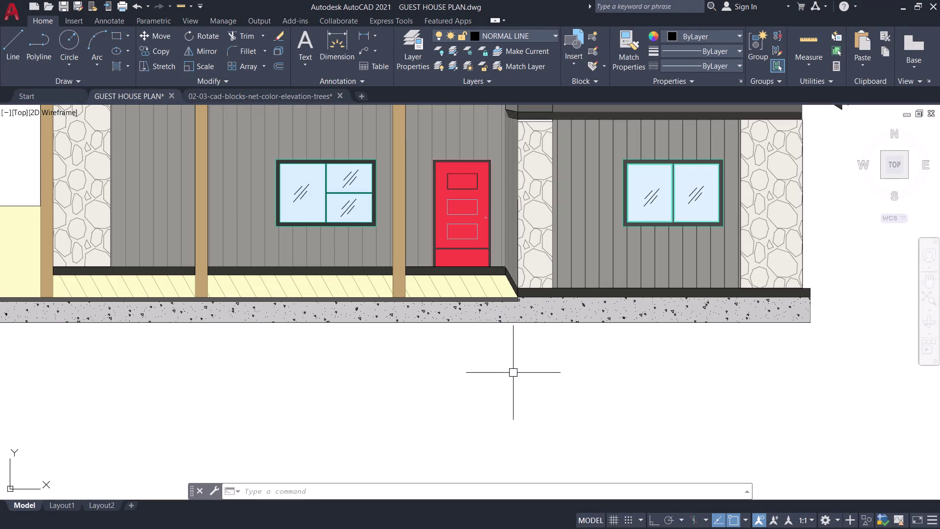
scroll(up, 3)
scroll(down, 3)
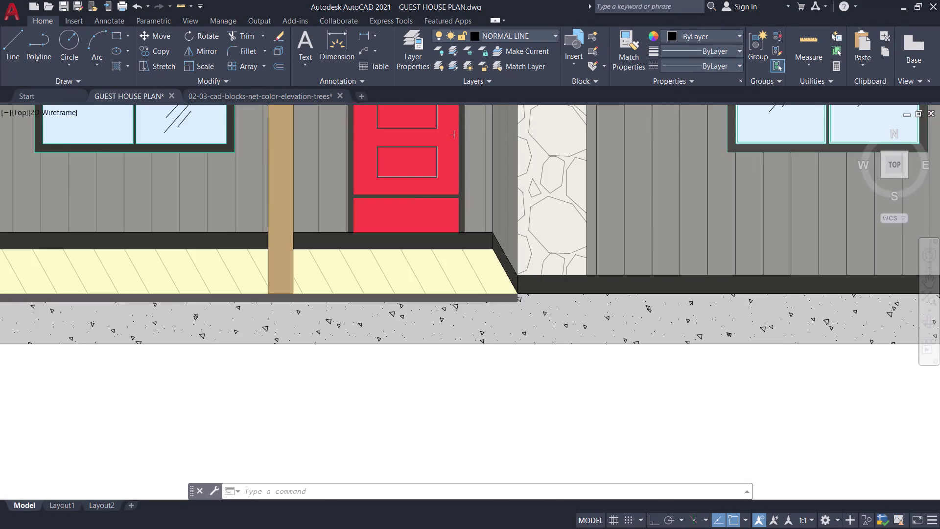
scroll(down, 3)
middle_drag(497, 370, 558, 413)
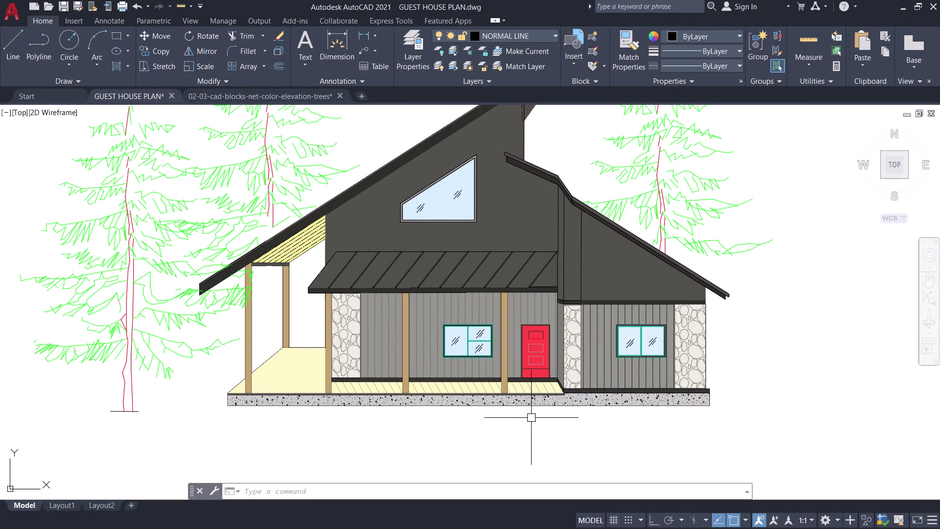
key(ctrl+s)
scroll(down, 3)
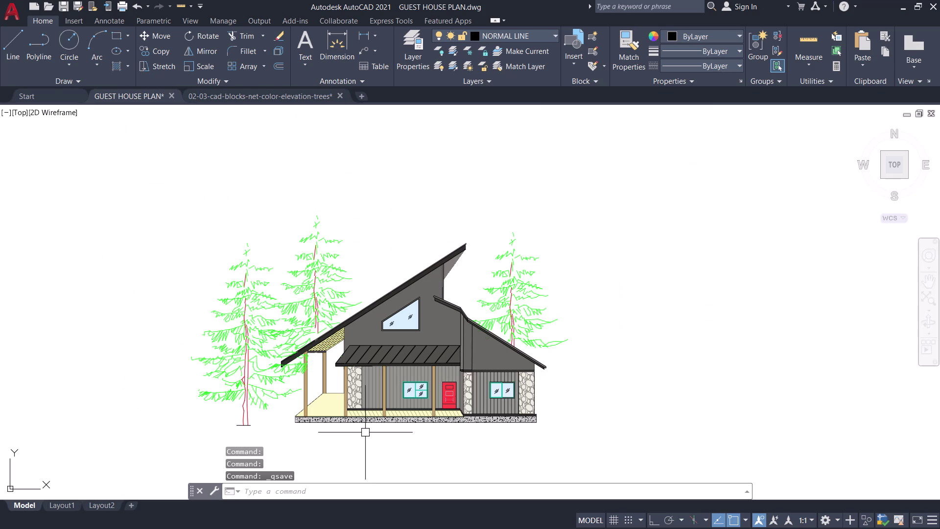
key(o)
key(p)
key(space)
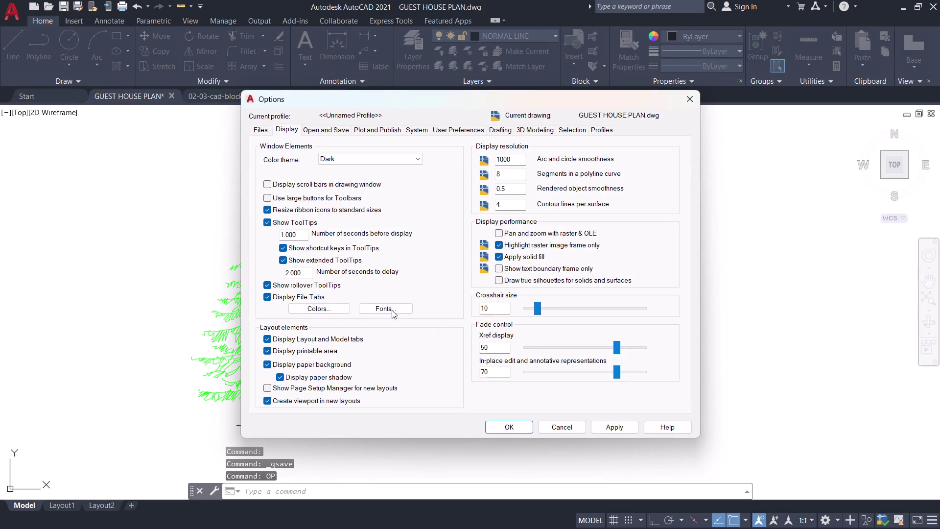
click(311, 309)
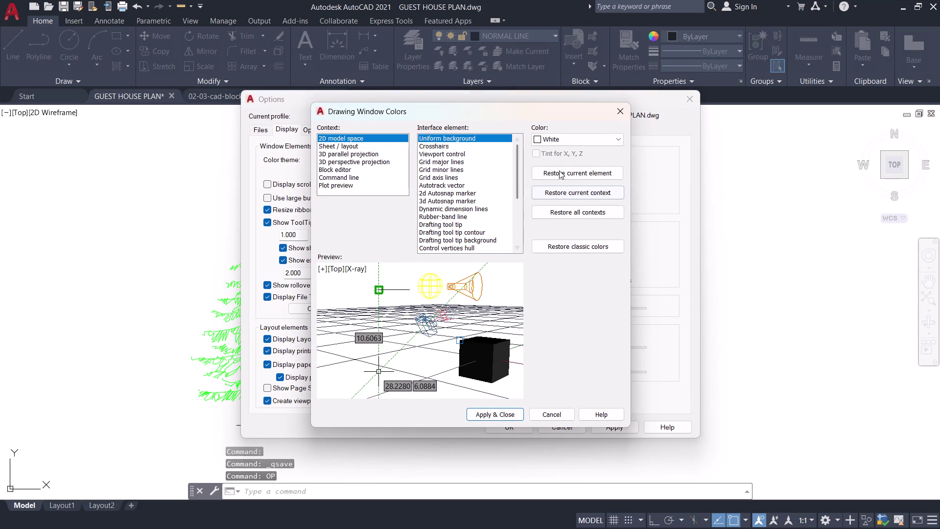
click(559, 138)
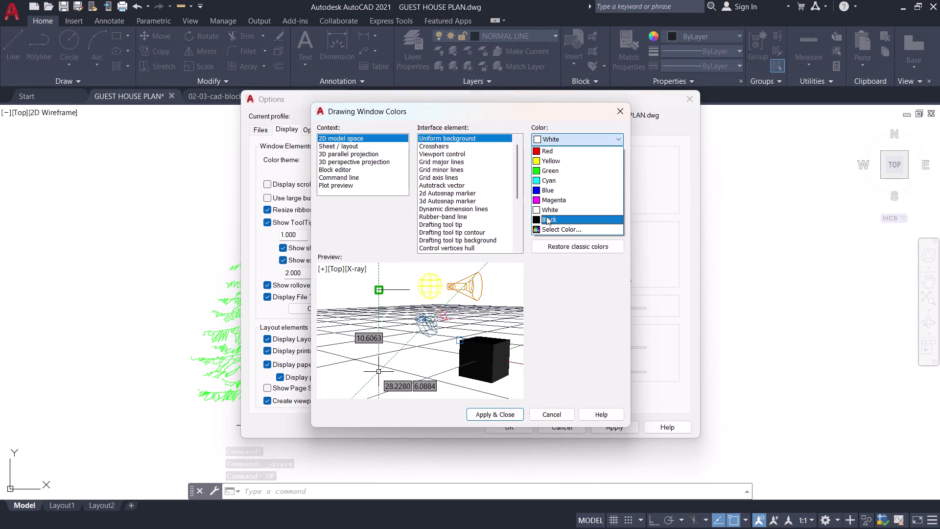
click(546, 216)
click(503, 418)
click(513, 426)
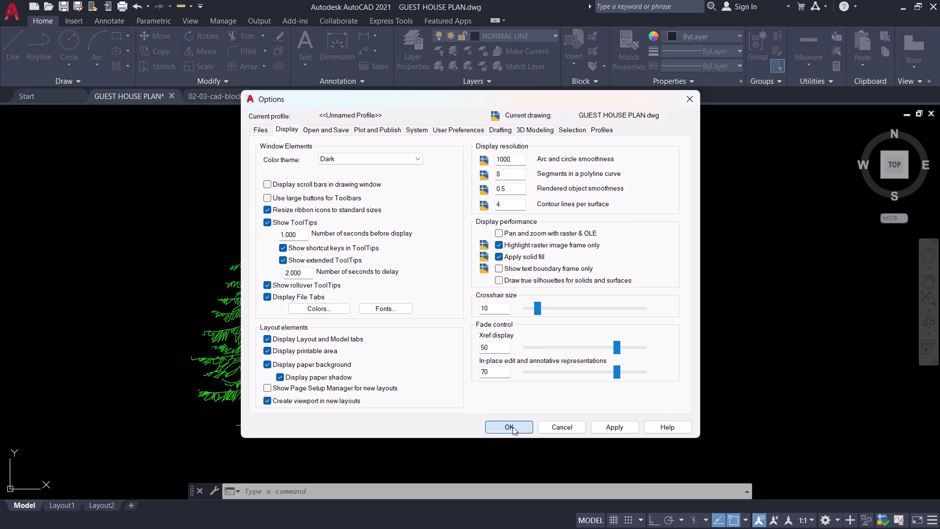
scroll(up, 3)
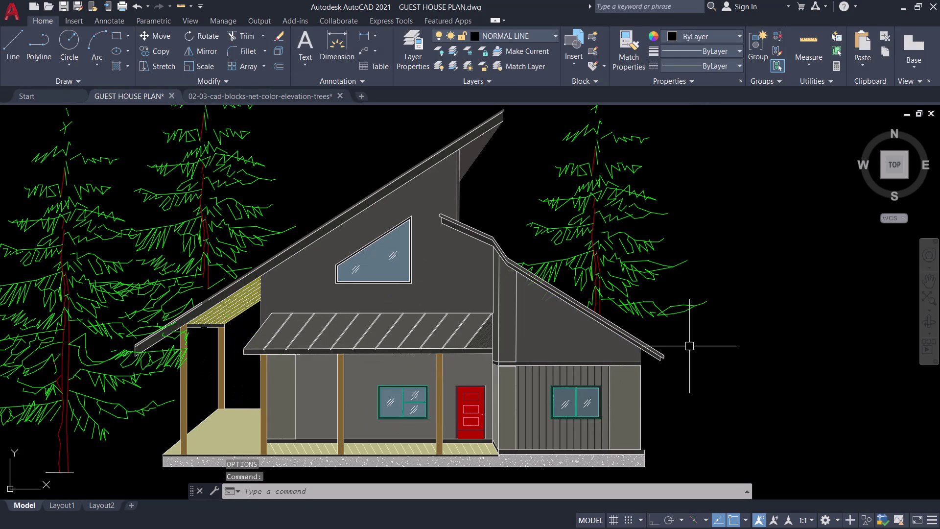
middle_drag(690, 345, 742, 322)
scroll(down, 3)
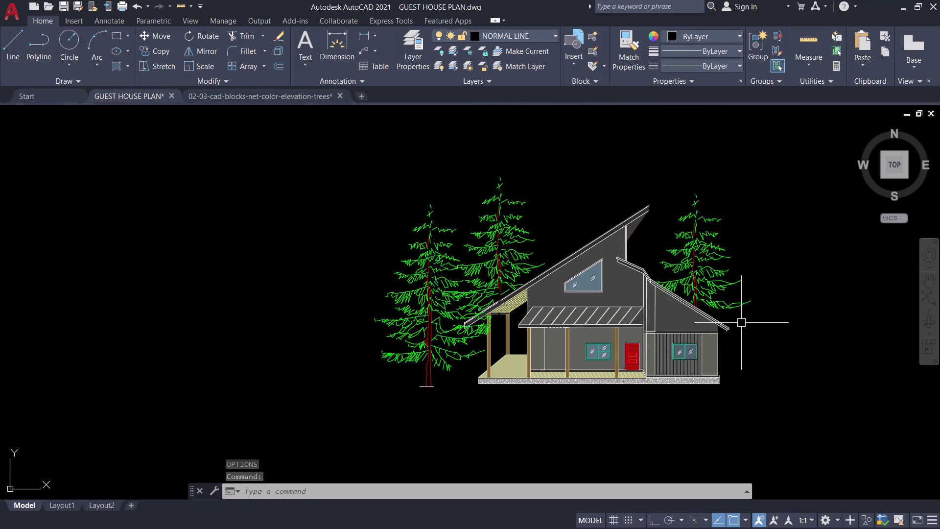
middle_drag(790, 330, 715, 297)
scroll(up, 3)
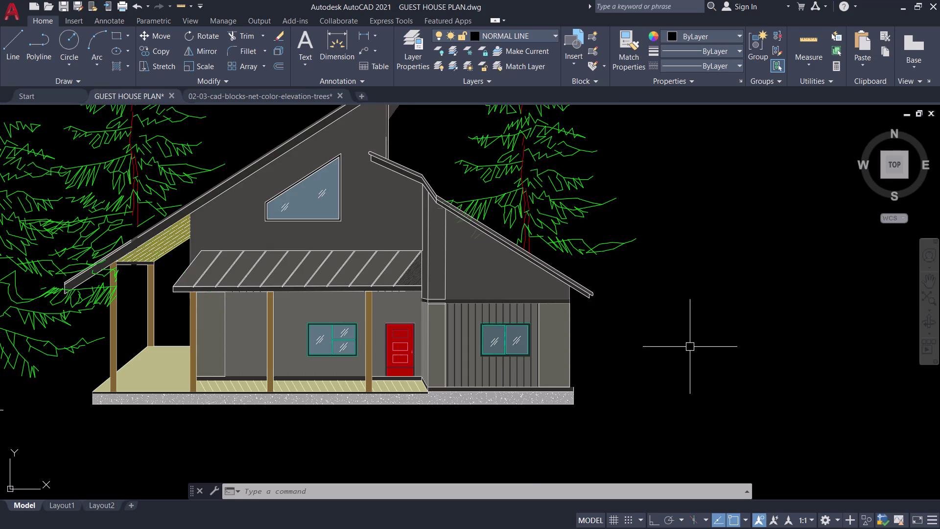
key(ctrl+z)
key(ctrl+z)
key(ctrl+z)
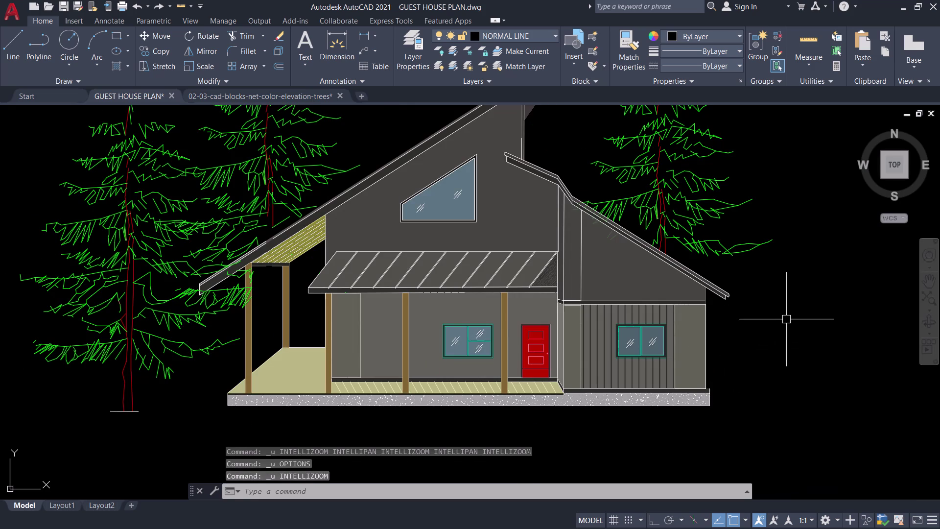
key(o)
key(p)
key(space)
click(332, 307)
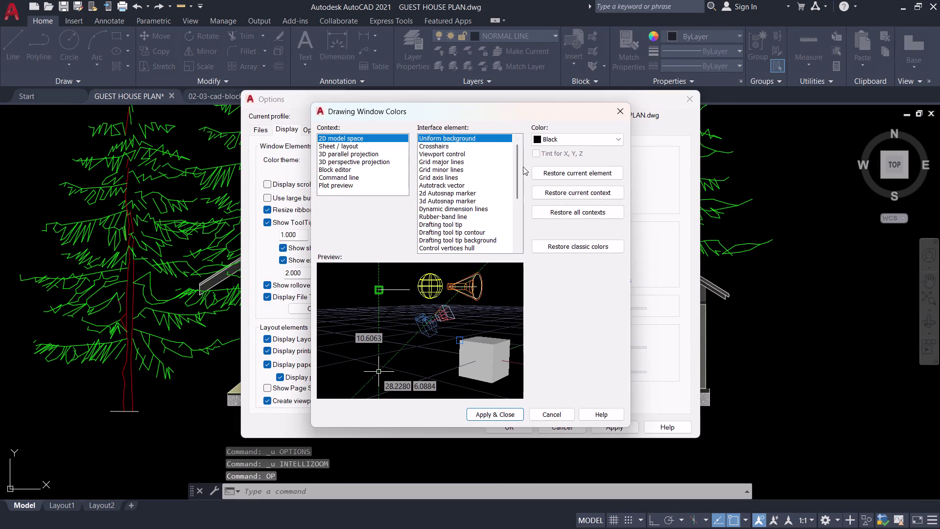
drag(577, 137, 576, 141)
click(553, 209)
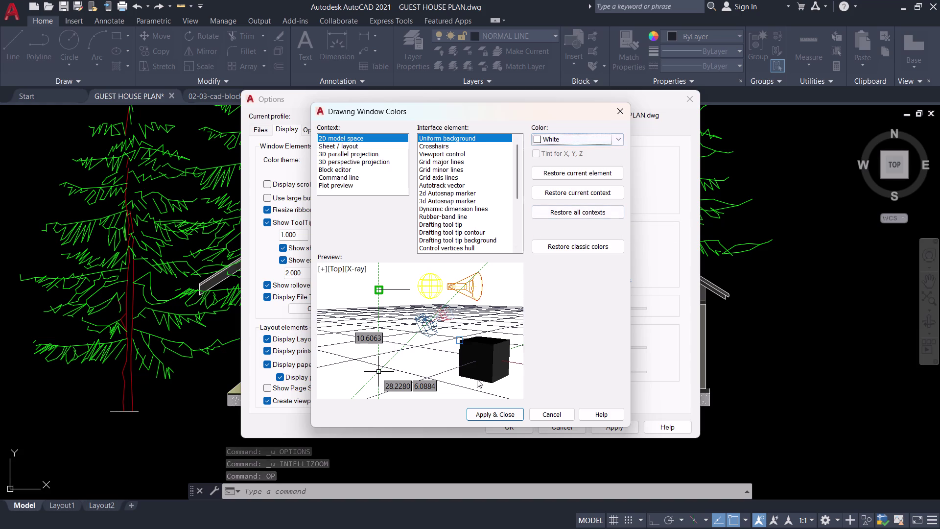
click(479, 409)
click(500, 424)
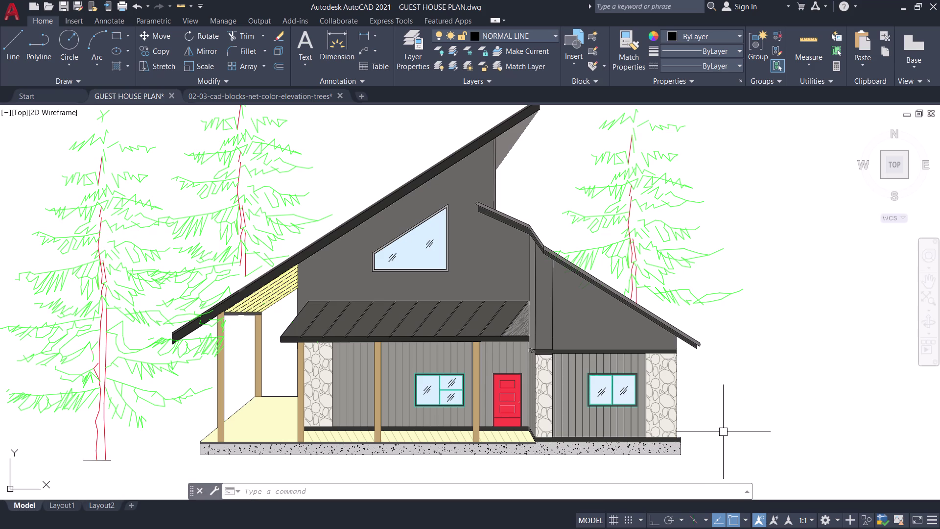
scroll(down, 3)
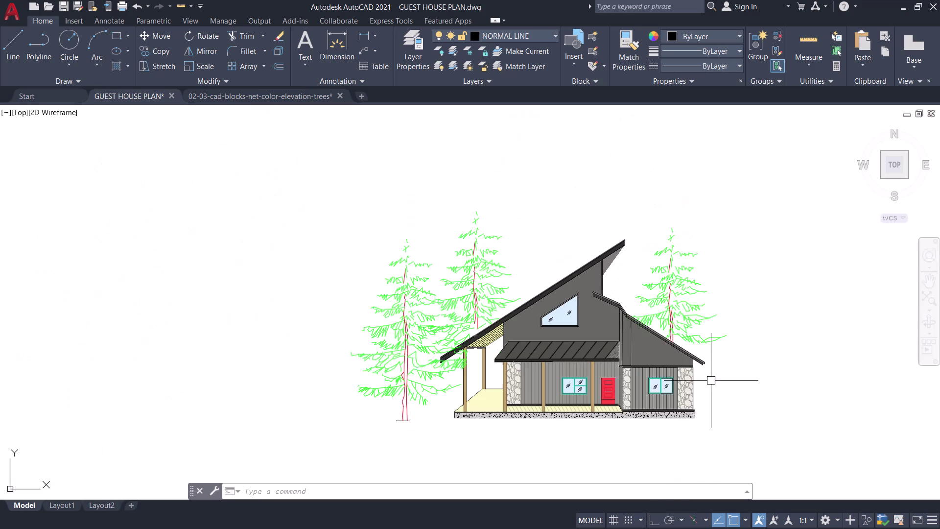
middle_drag(710, 378, 618, 350)
scroll(up, 3)
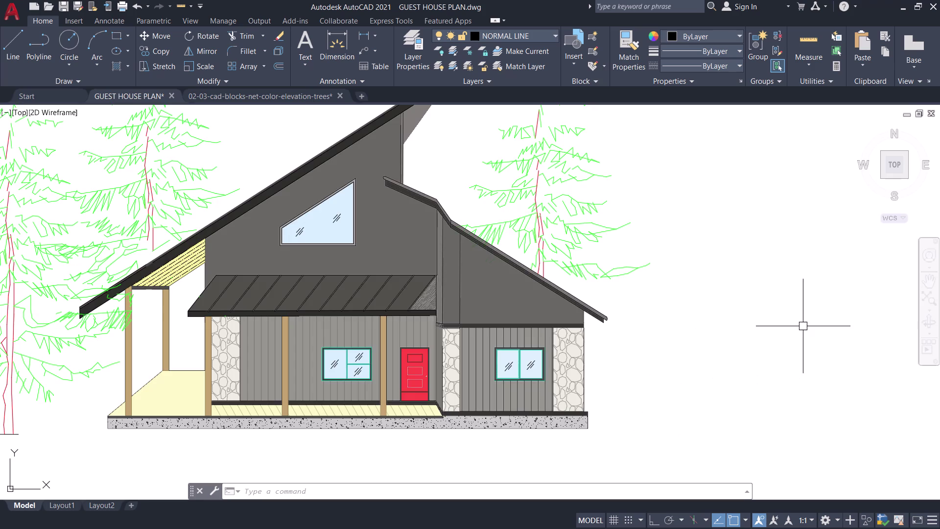
scroll(up, 3)
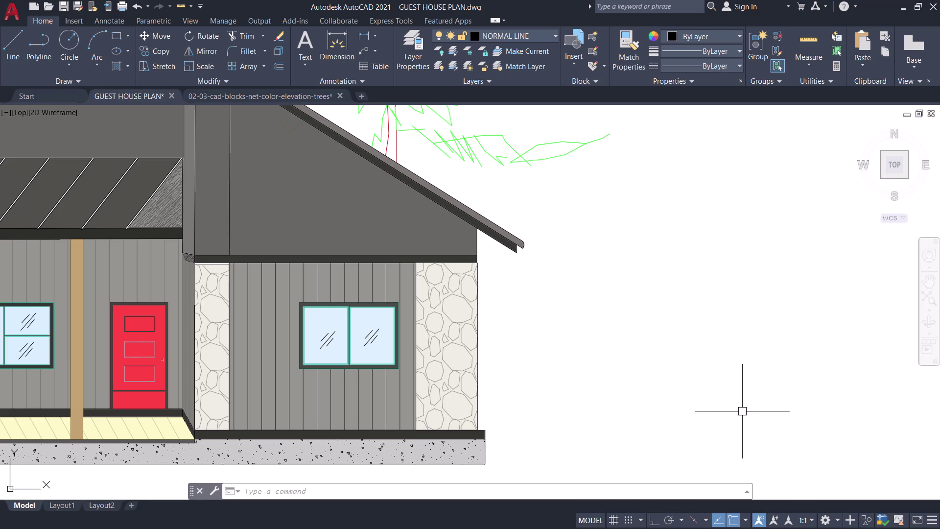
scroll(down, 3)
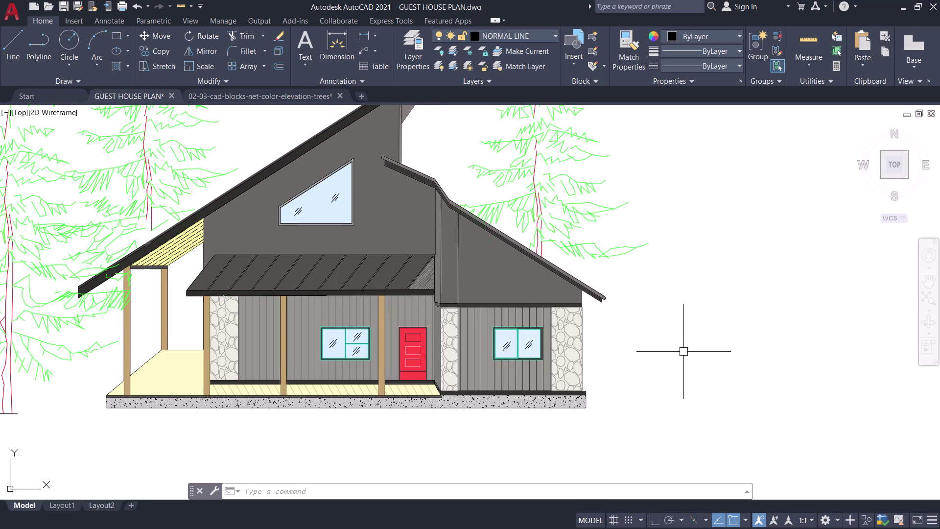
middle_drag(685, 352, 697, 364)
middle_drag(684, 372, 774, 240)
middle_drag(771, 267, 784, 306)
middle_drag(421, 380, 414, 385)
scroll(down, 3)
middle_drag(414, 379, 418, 367)
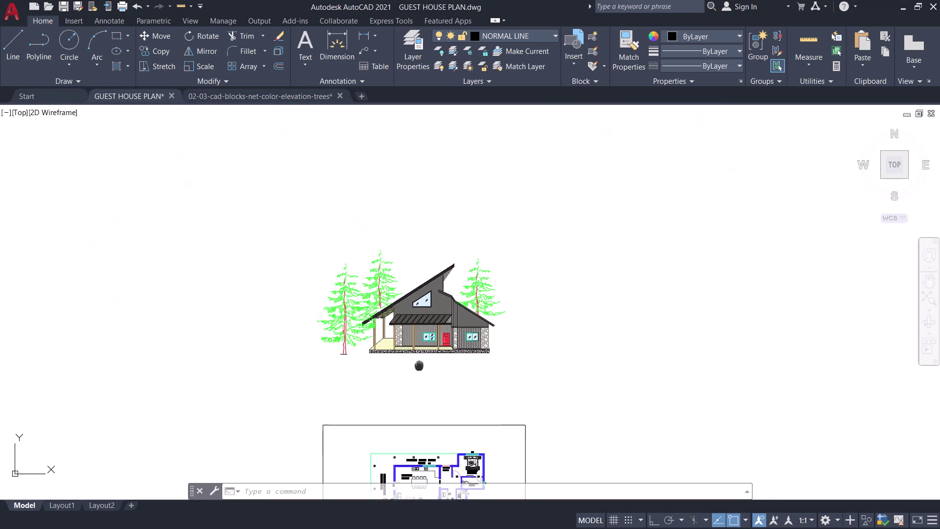
Centre the house elevation, set TEXT as the current layer, and pan below the elevation.
middle_drag(418, 366, 431, 340)
scroll(up, 3)
scroll(down, 3)
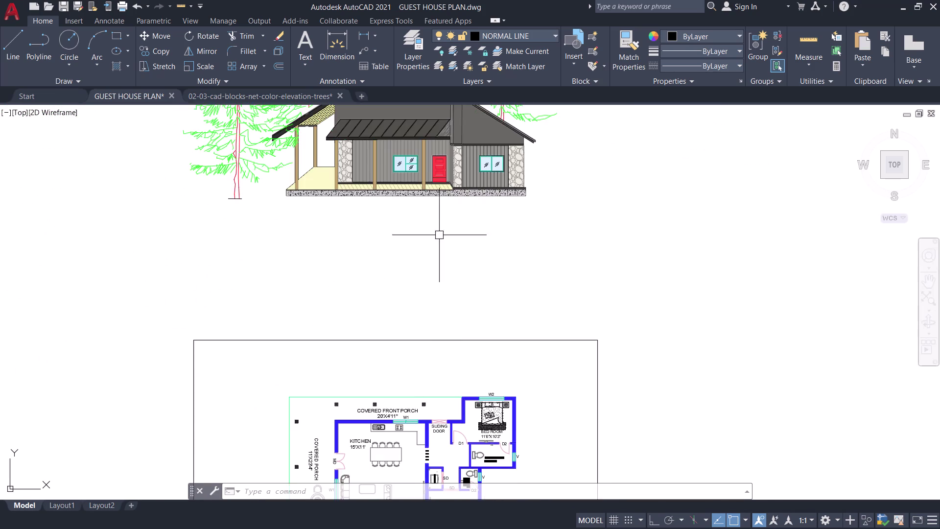
middle_drag(438, 229, 451, 360)
click(523, 32)
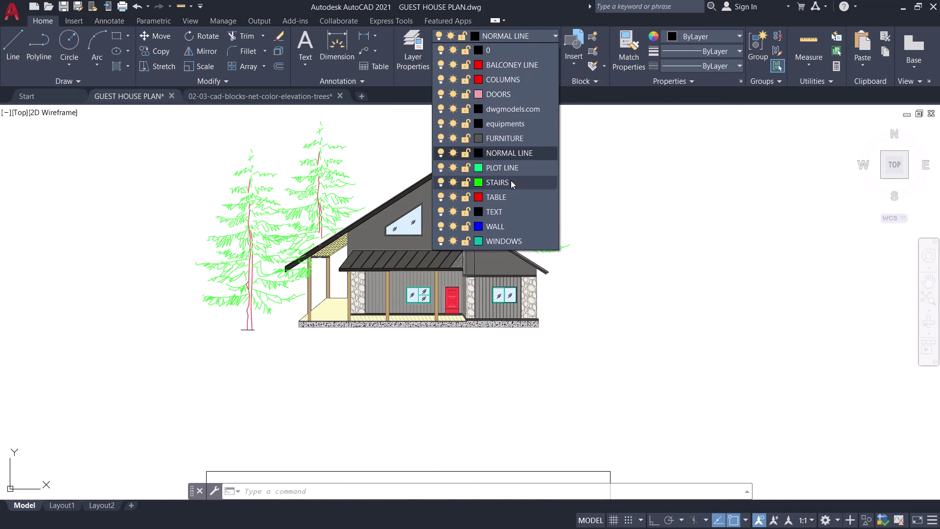
click(508, 211)
scroll(up, 3)
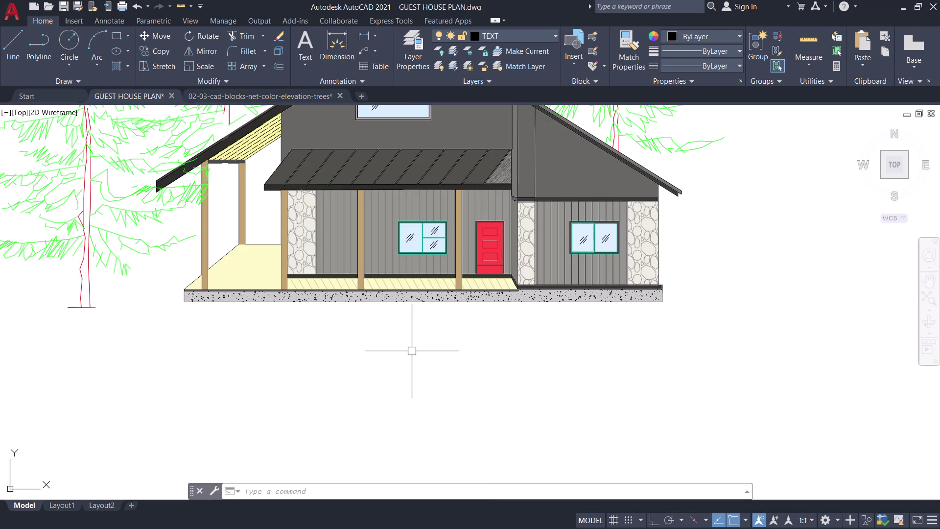
middle_drag(410, 349, 392, 363)
Start an MTEXT box below the elevation with text height 10.
key(m)
text(t)
key(space)
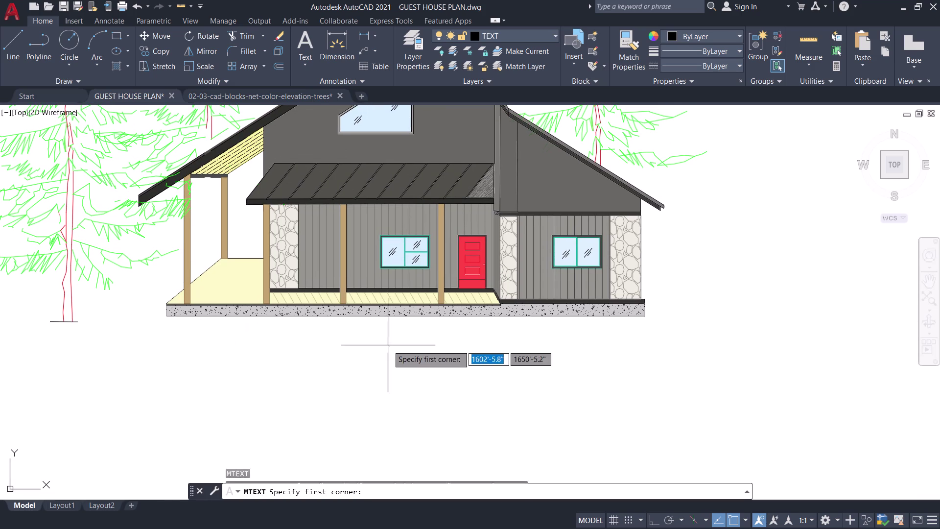
drag(339, 344, 354, 341)
click(530, 373)
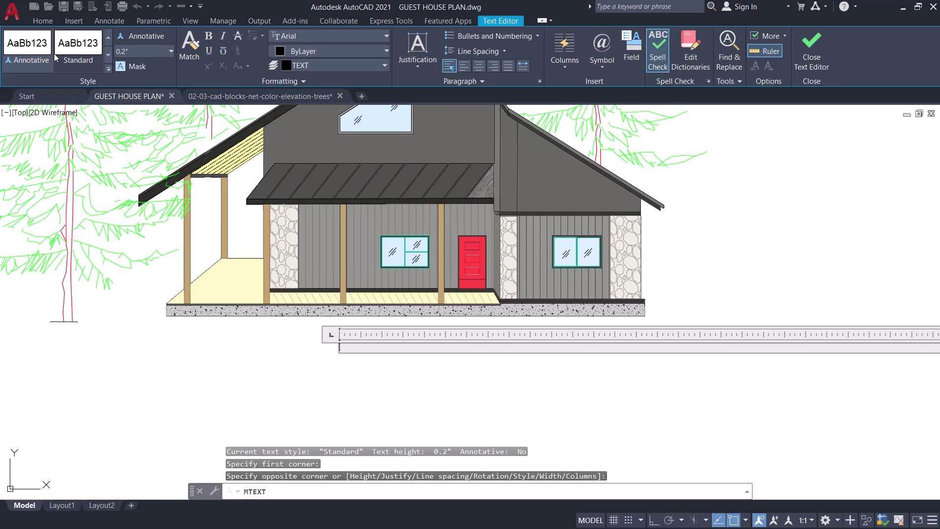
click(139, 49)
text(10)
key(Return)
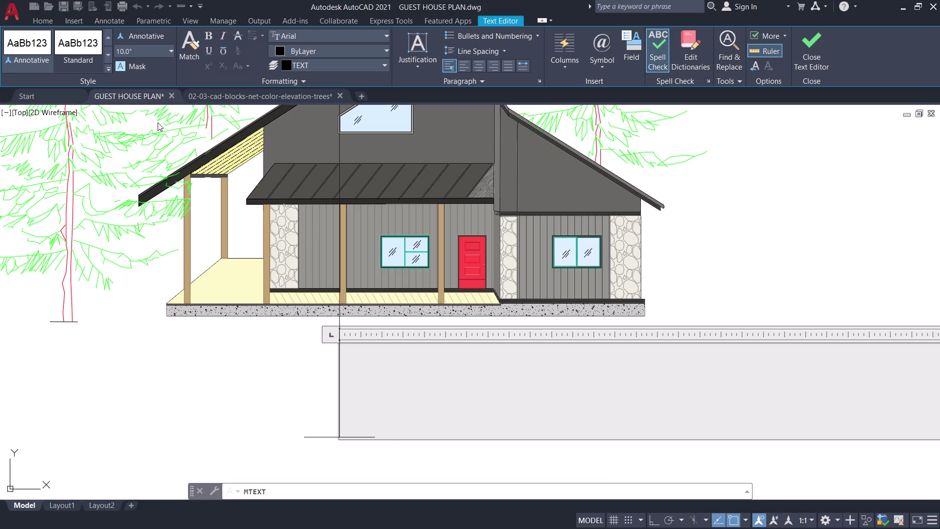
Enter the title text ELEVATION, fixing the mistyped letters, and finish the text.
text(LE)
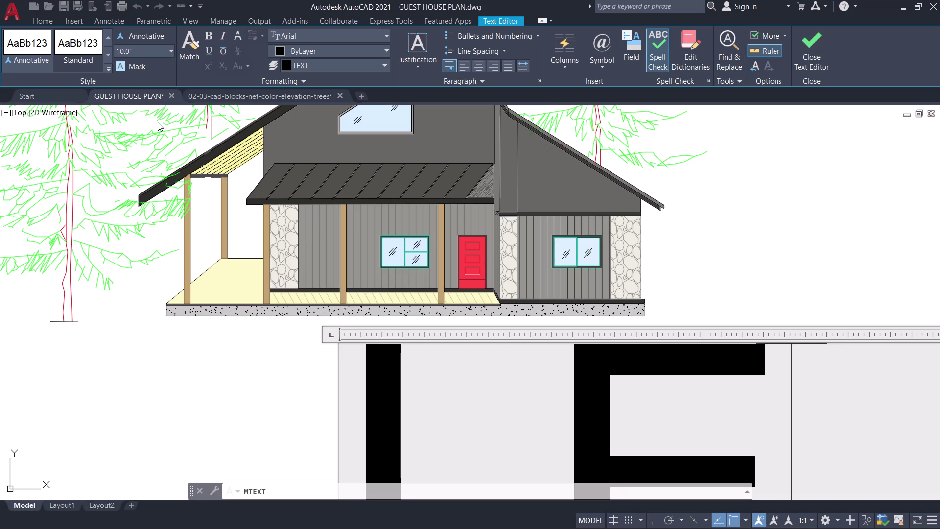
scroll(down, 3)
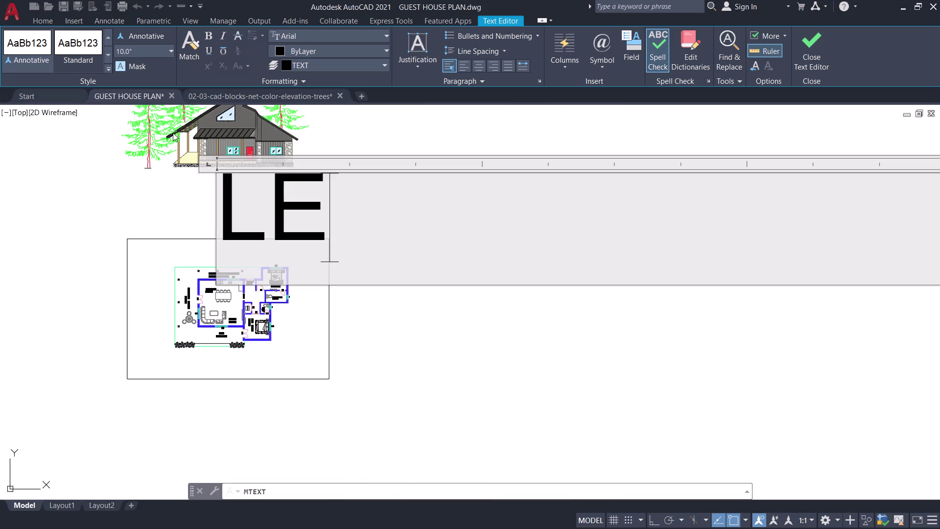
key(BackSpace)
key(BackSpace)
text(ELEV)
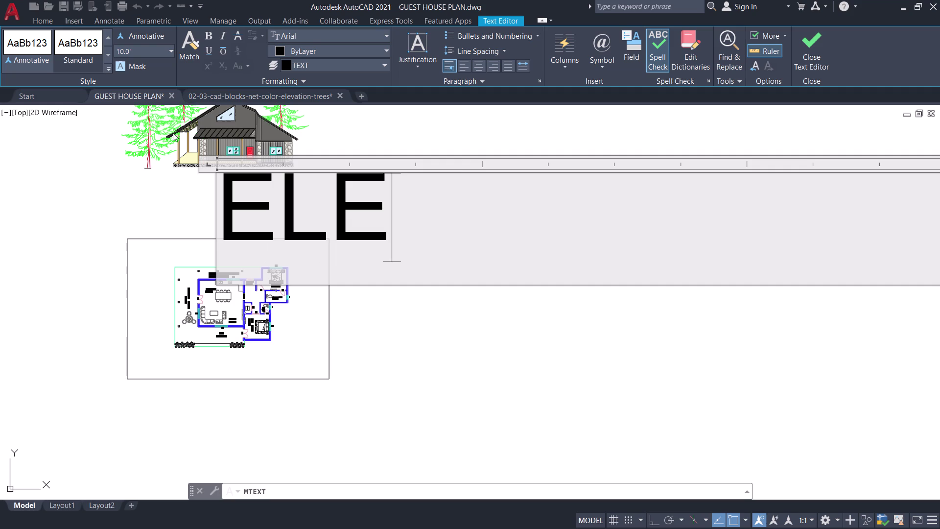
text(AT)
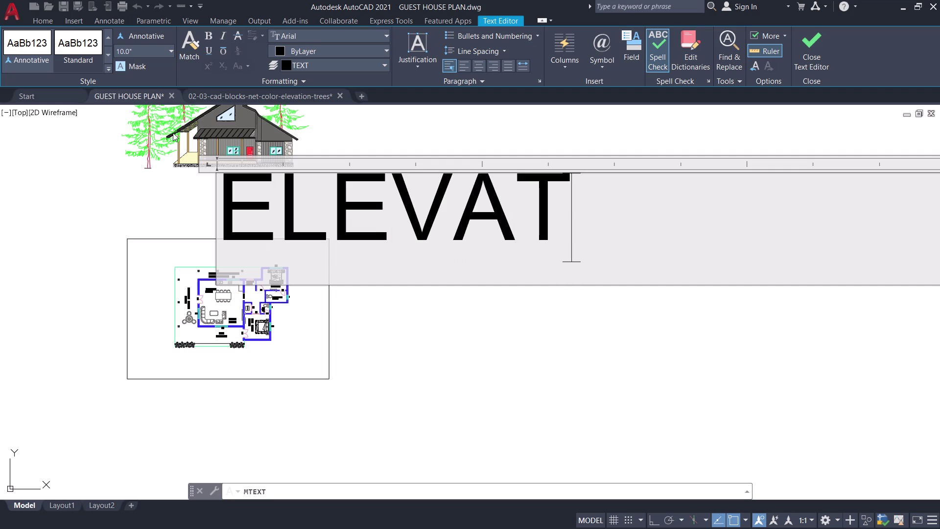
text(ION)
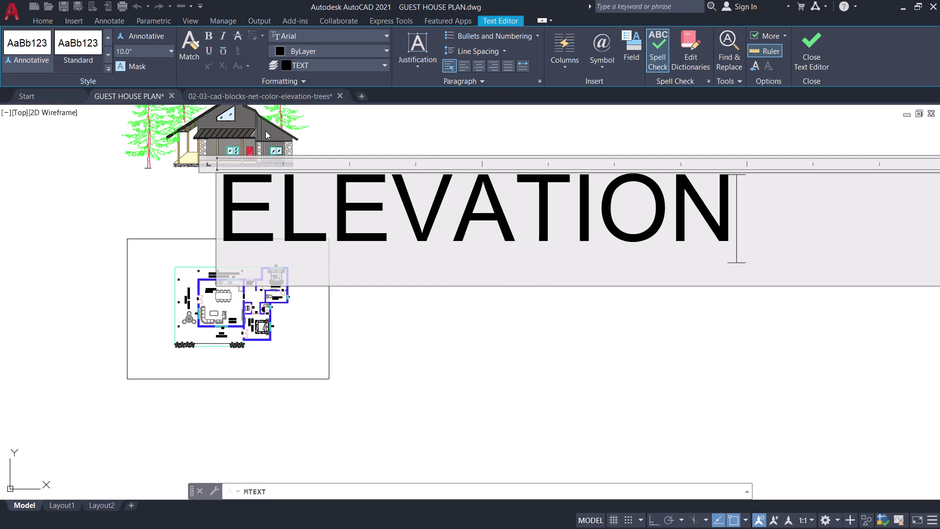
click(828, 42)
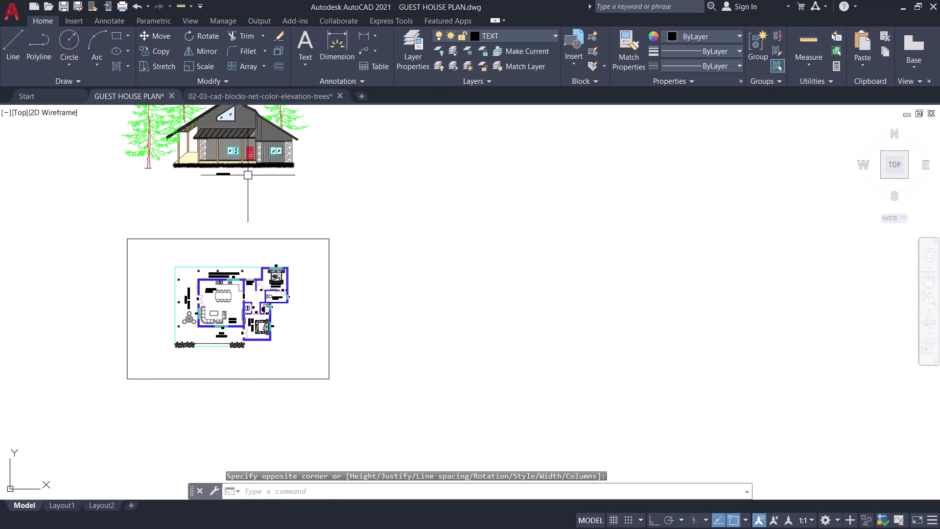
Enlarge the ELEVATION title to height 20 (1'-8") and underline it.
scroll(up, 3)
middle_drag(188, 182, 222, 243)
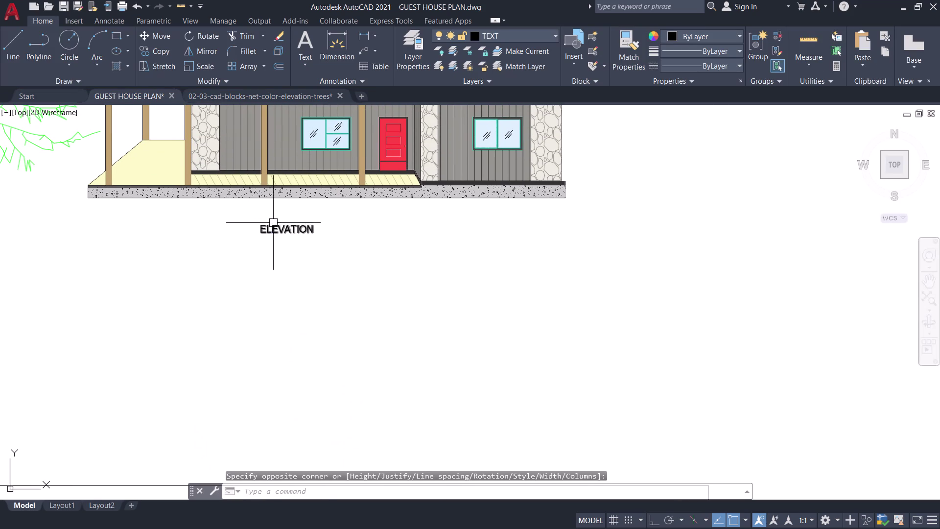
click(273, 224)
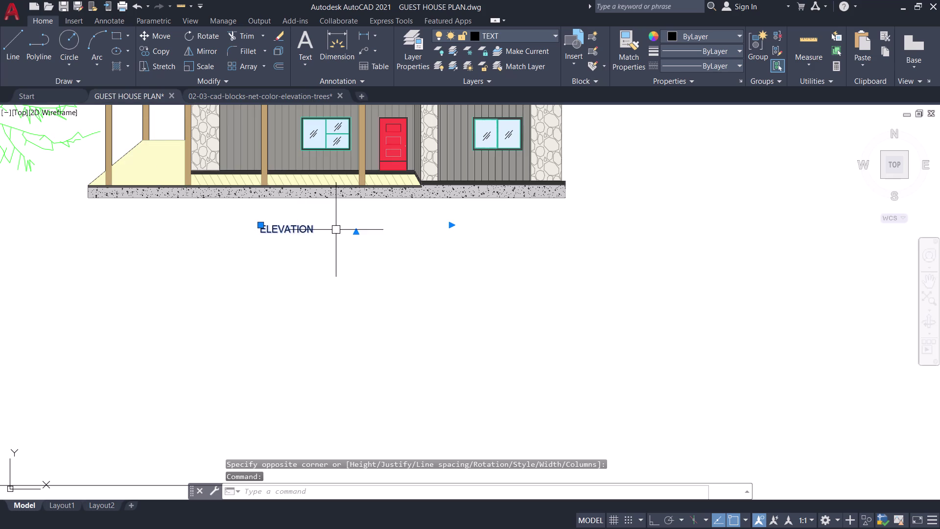
double_click(303, 232)
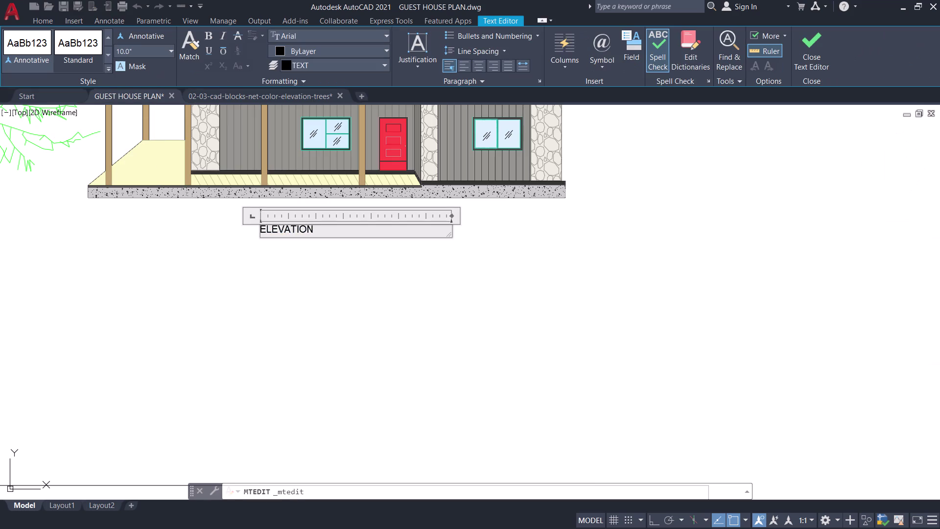
key(ctrl+a)
click(133, 45)
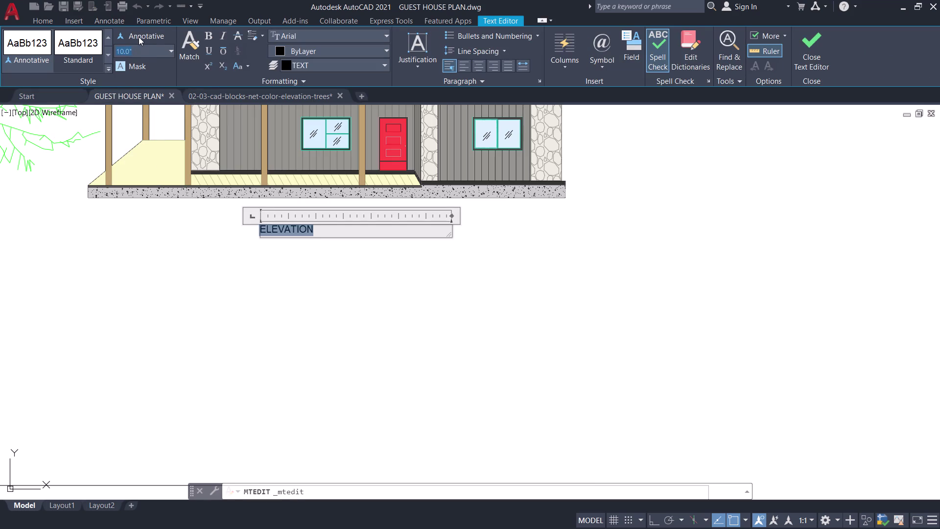
text(20)
key(Return)
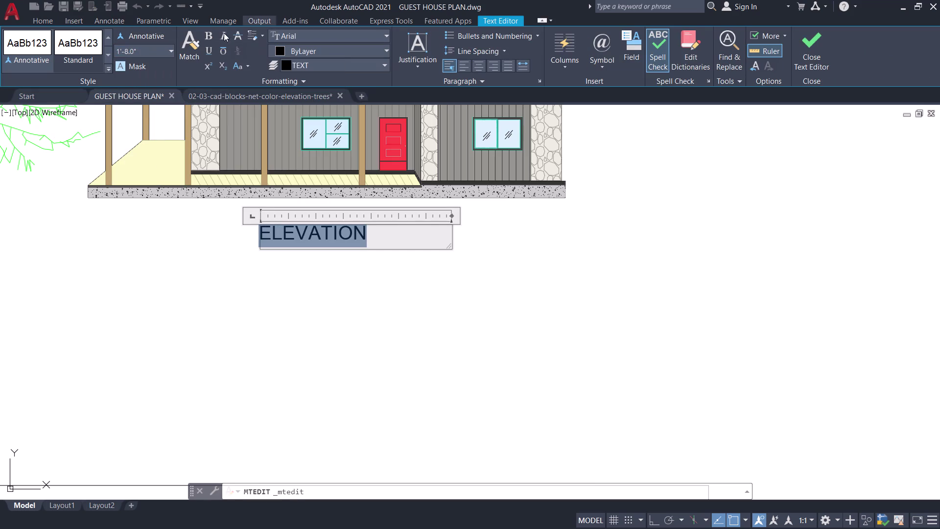
click(208, 50)
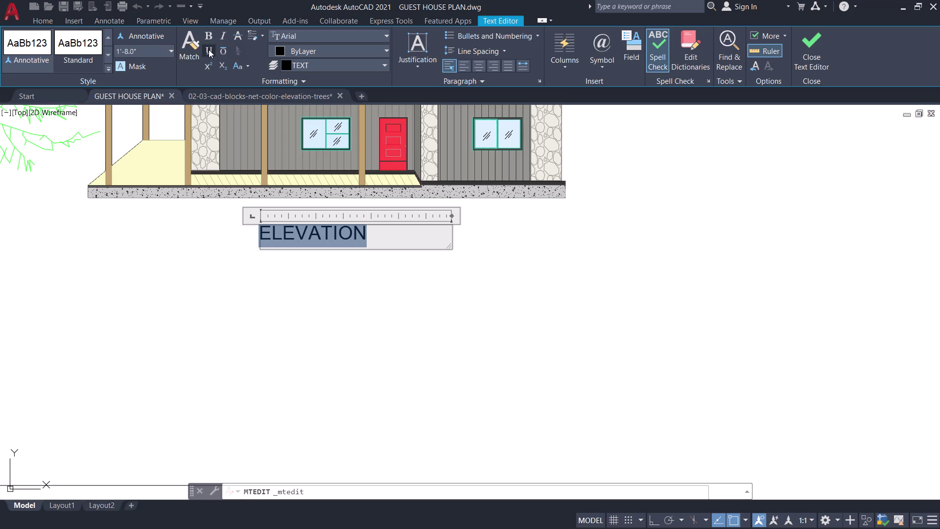
click(811, 42)
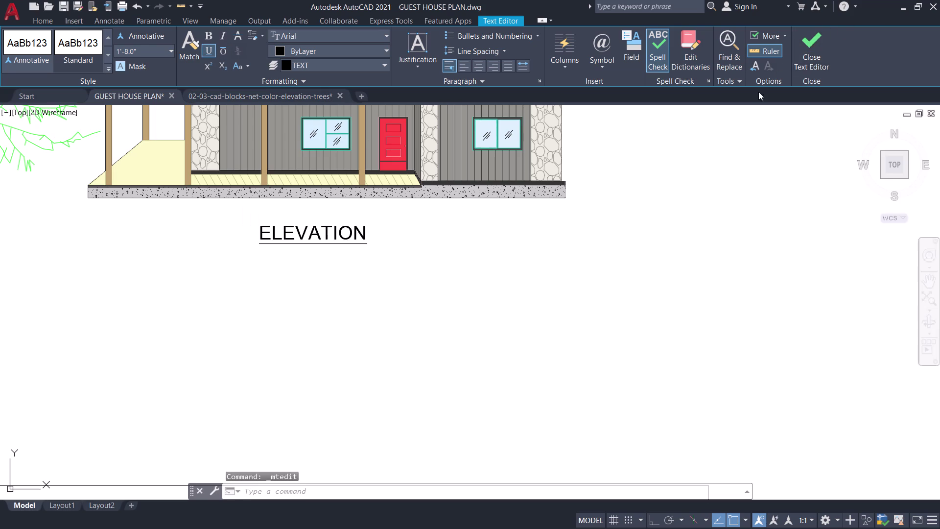
click(352, 240)
Move the ELEVATION title so it is centred under the house.
key(m)
key(space)
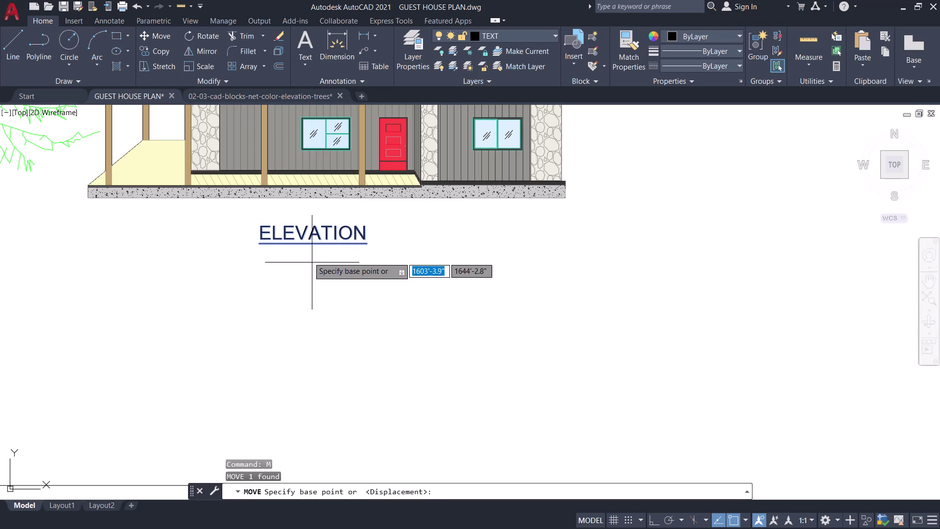
click(317, 237)
click(348, 237)
Copy the ELEVATION title and paste the copy below the floor plan.
scroll(down, 3)
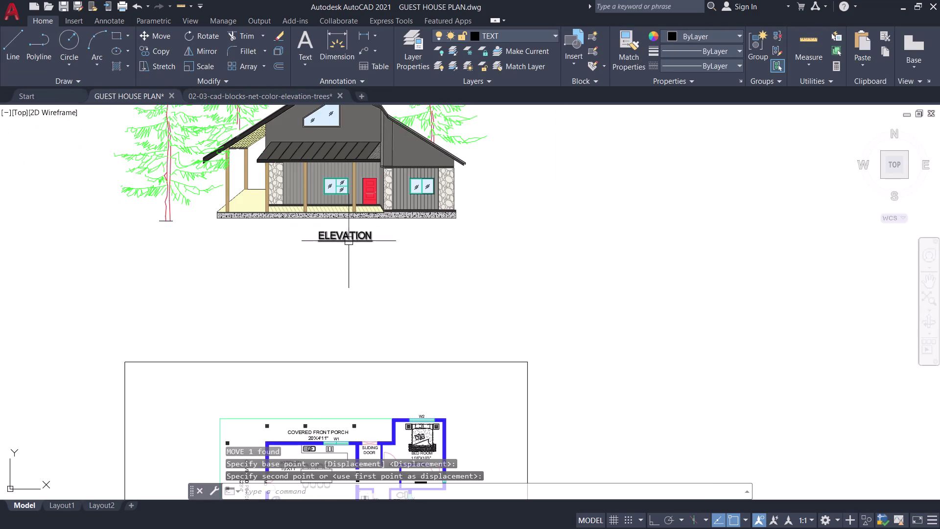
scroll(down, 3)
middle_drag(363, 259, 369, 264)
middle_drag(380, 291, 368, 189)
scroll(up, 3)
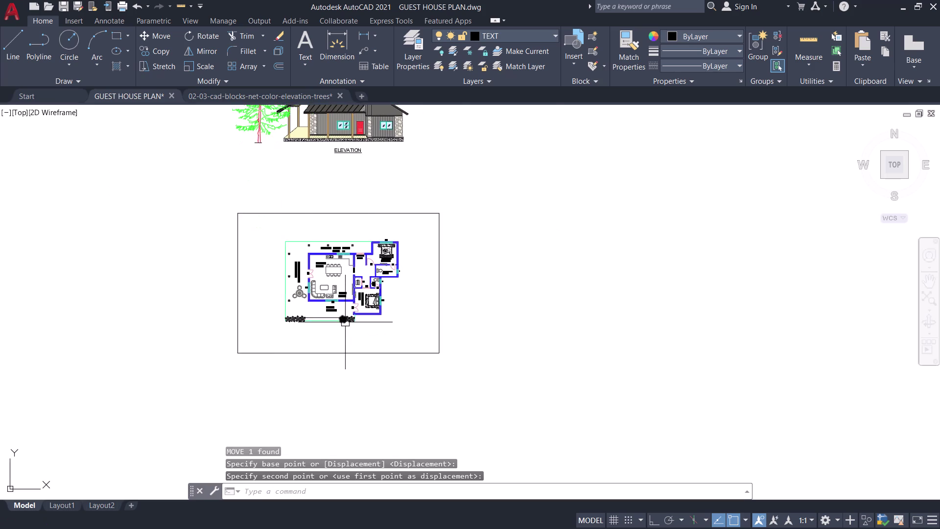
scroll(up, 3)
middle_drag(335, 350, 321, 268)
scroll(up, 3)
middle_drag(325, 280, 302, 307)
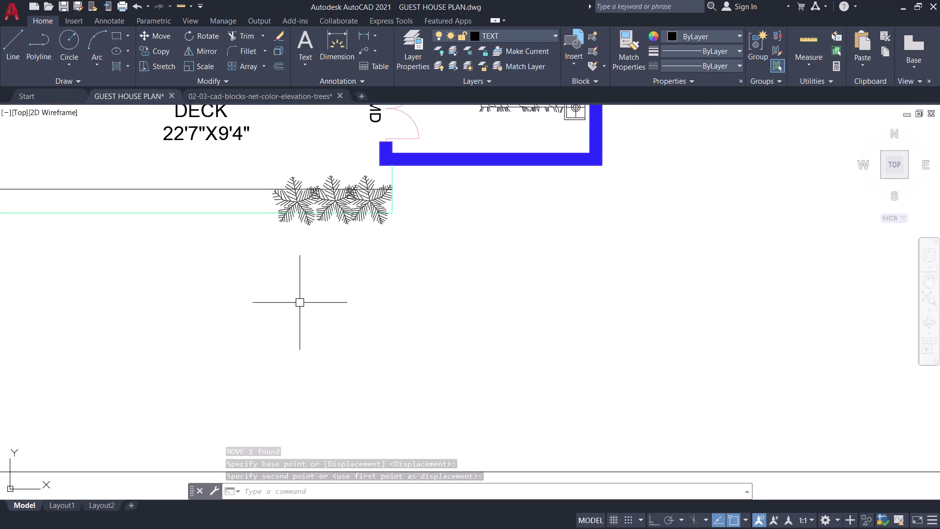
scroll(down, 3)
scroll(up, 3)
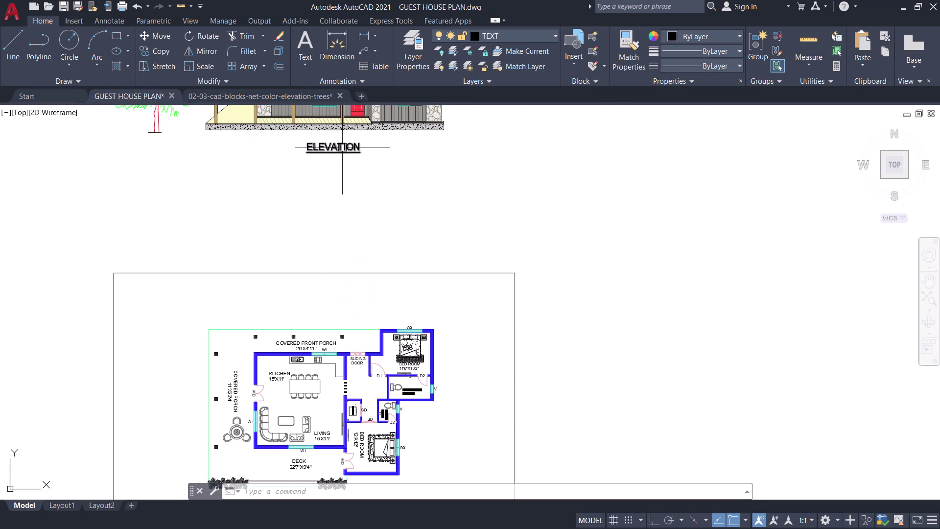
click(341, 148)
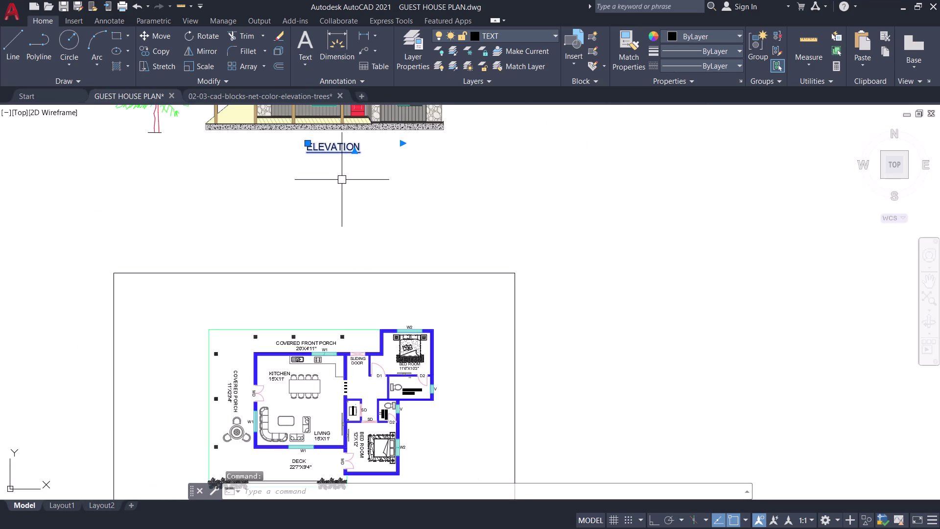
key(ctrl+c)
key(ctrl+v)
scroll(down, 3)
scroll(up, 3)
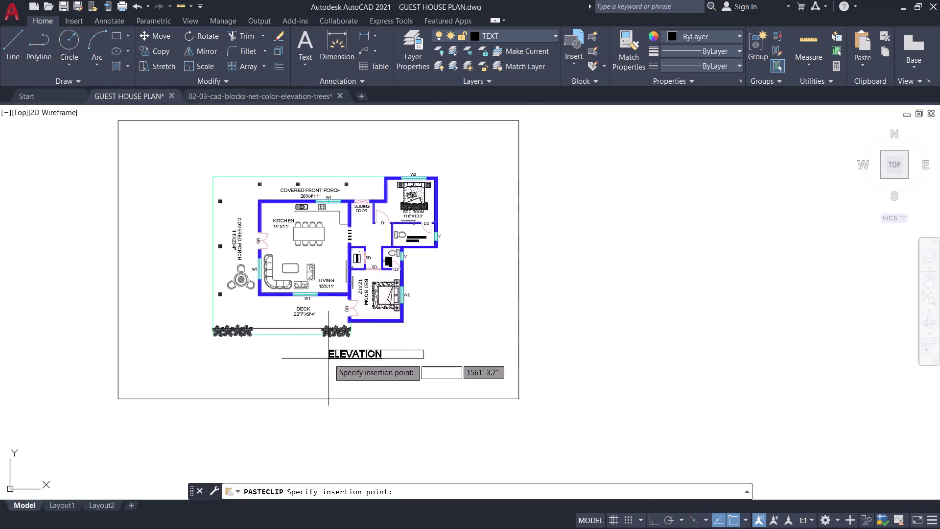
scroll(up, 3)
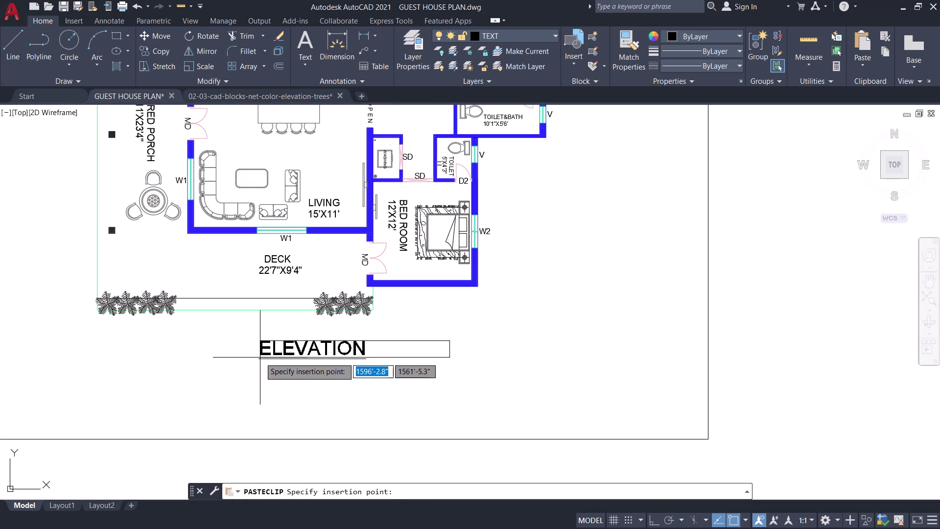
click(237, 355)
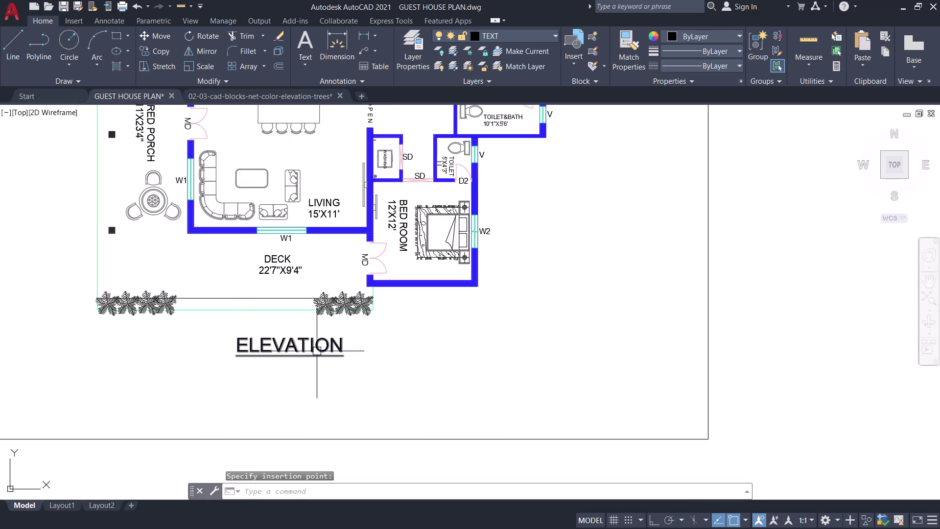
double_click(317, 350)
drag(347, 348, 351, 346)
key(BackSpace)
key(BackSpace)
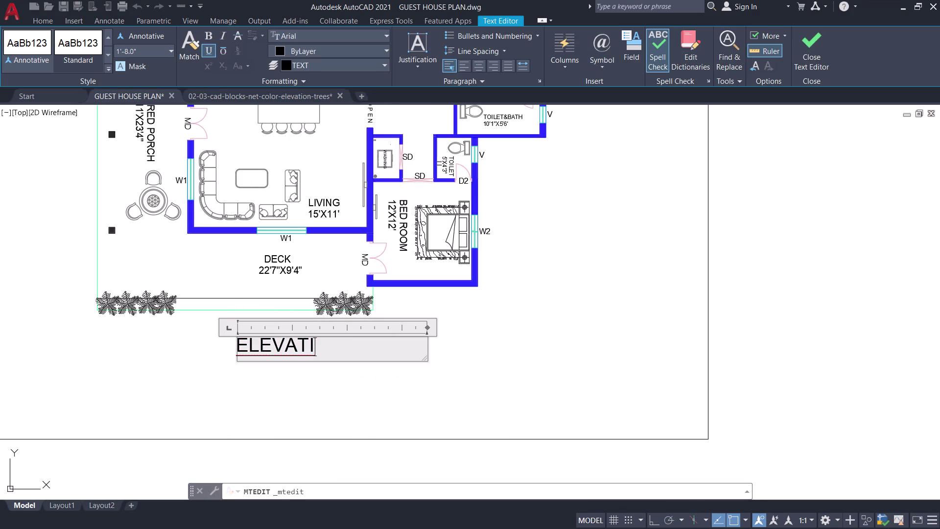
key(BackSpace)
key(BackSpace)
key(BackSpace)
key(BackSpace)
key(BackSpace)
key(BackSpace)
key(BackSpace)
text(PL)
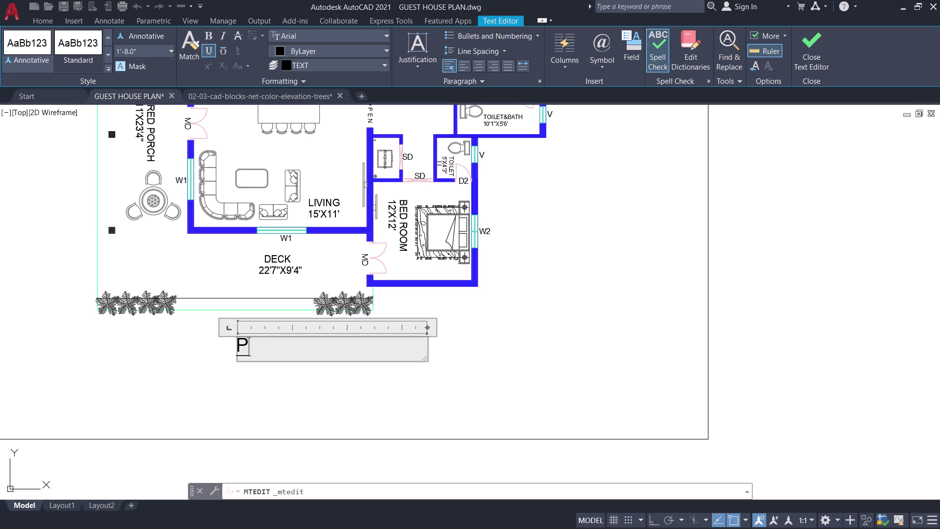
text(AN)
click(641, 296)
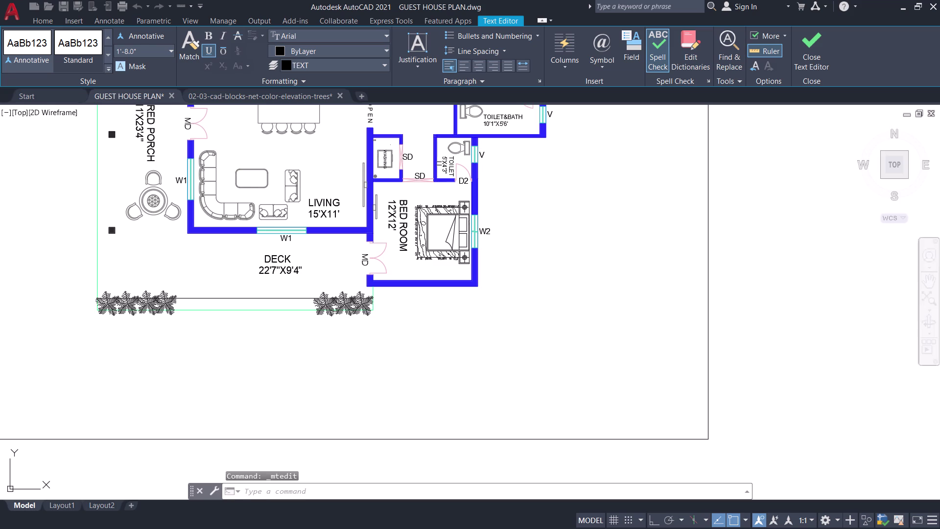
scroll(down, 3)
middle_drag(530, 340, 542, 405)
middle_drag(566, 395, 563, 419)
scroll(down, 3)
middle_drag(559, 330, 567, 382)
scroll(up, 3)
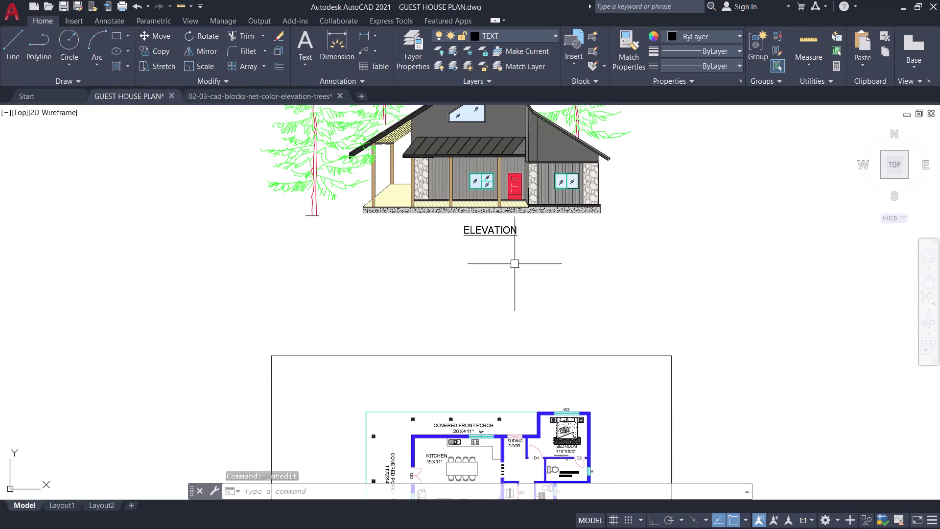
middle_drag(514, 264, 504, 361)
scroll(up, 3)
scroll(down, 3)
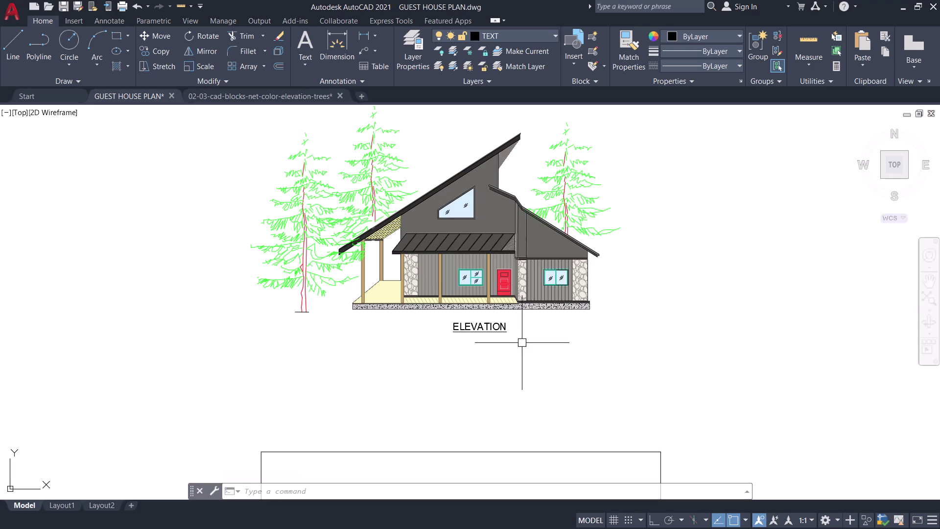
middle_drag(524, 364, 500, 430)
Draw a rectangle (REC) around the elevation and its title, then save the drawing.
text(R)
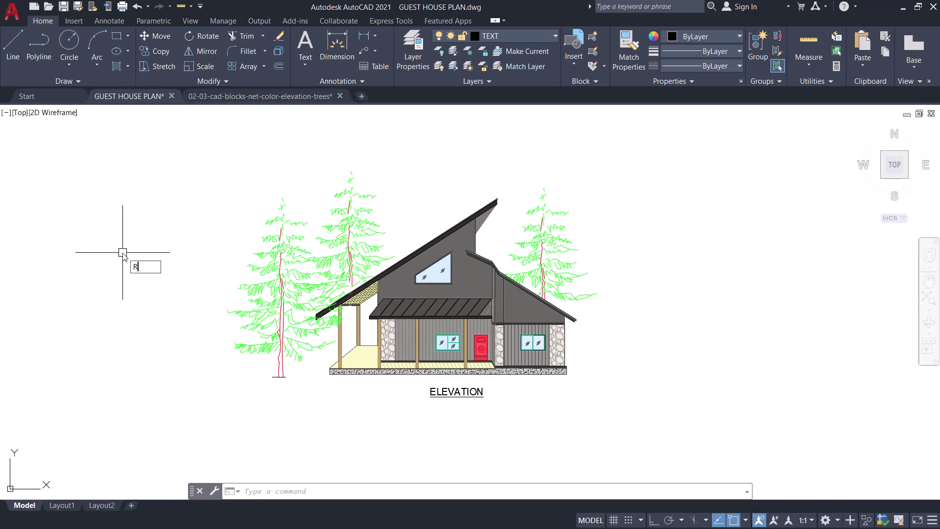
text(EC)
key(space)
scroll(down, 3)
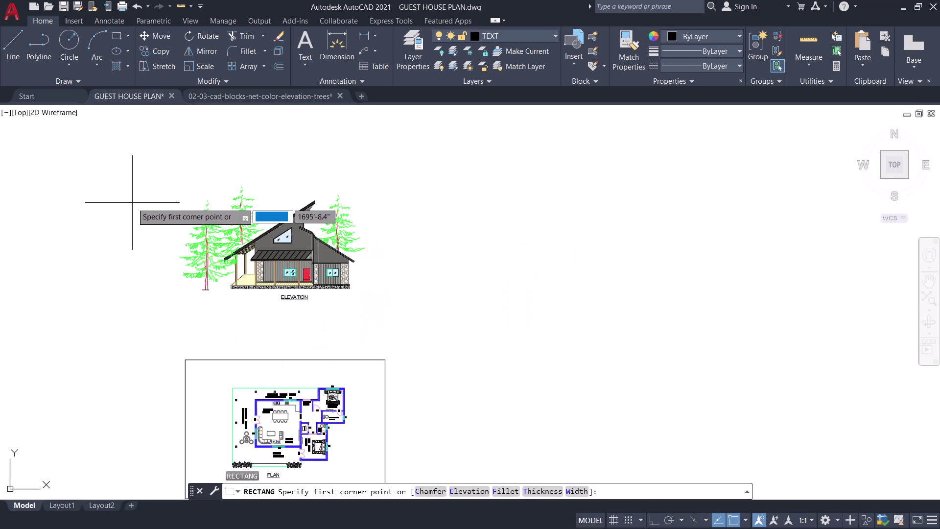
middle_drag(132, 203, 117, 237)
click(105, 196)
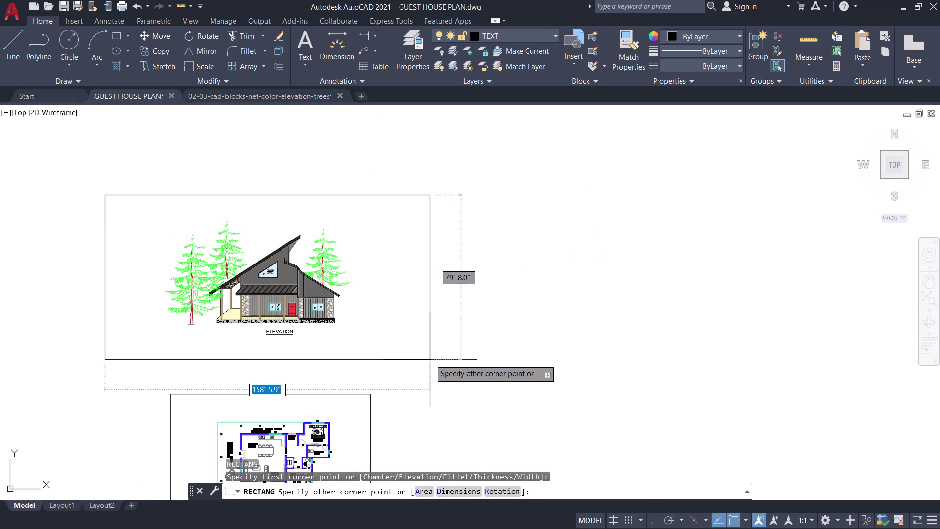
click(423, 369)
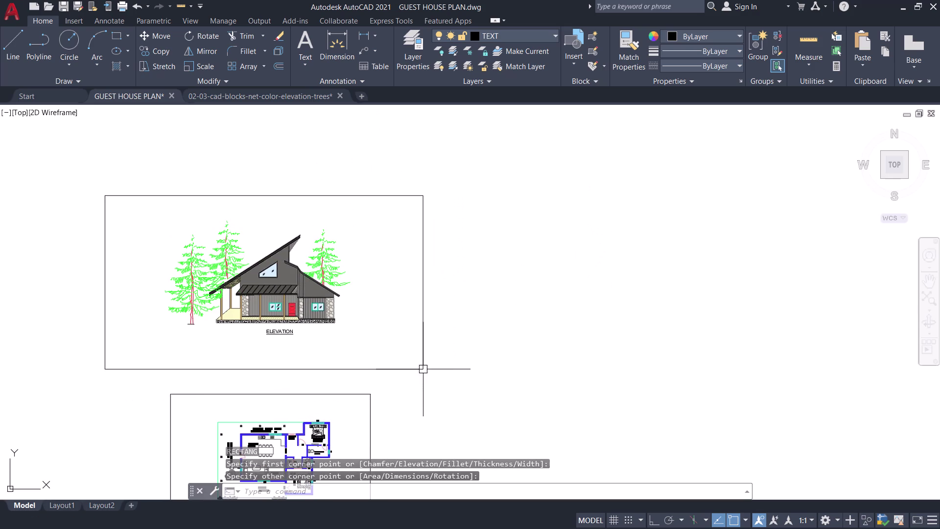
middle_drag(370, 303, 438, 272)
scroll(up, 3)
middle_drag(437, 272, 559, 298)
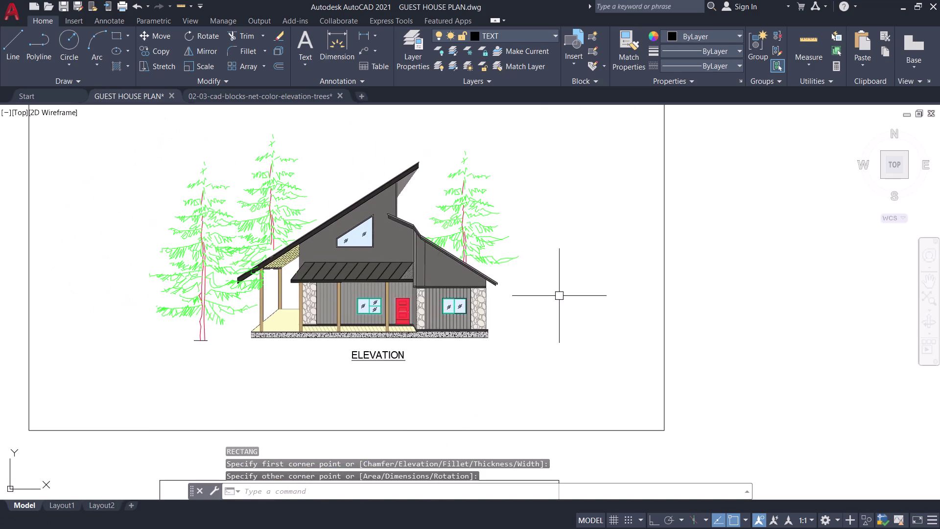
scroll(down, 3)
middle_drag(558, 295, 589, 301)
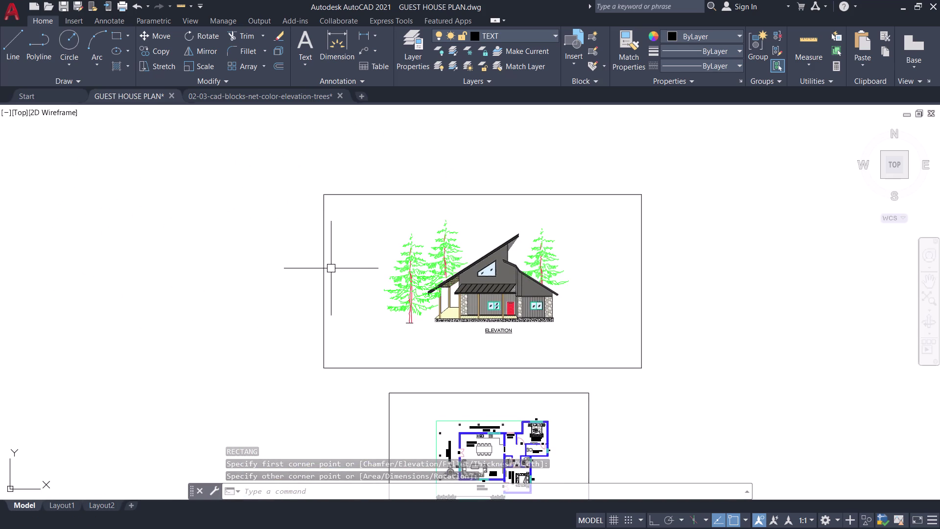
key(ctrl+s)
middle_drag(358, 272, 313, 302)
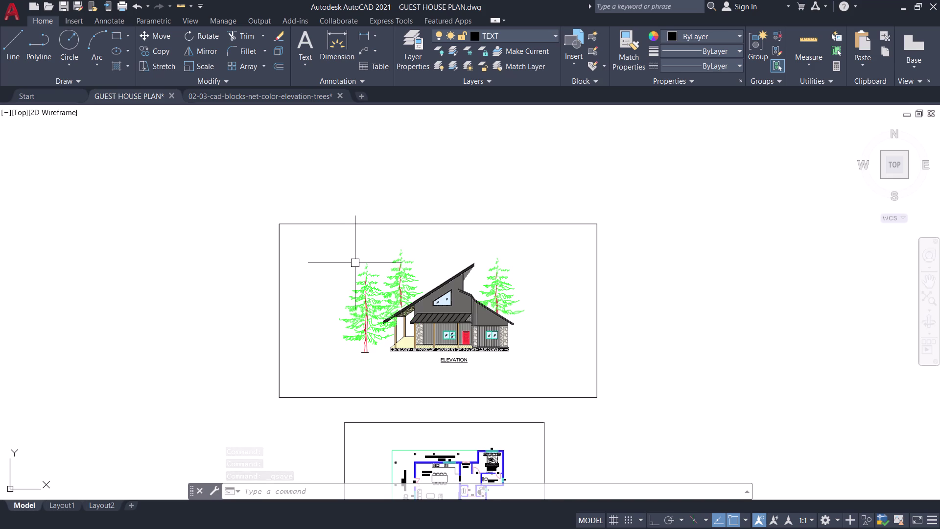
Set the plot area to a Window picked around the elevation frame.
key(ctrl+p)
drag(307, 331, 311, 331)
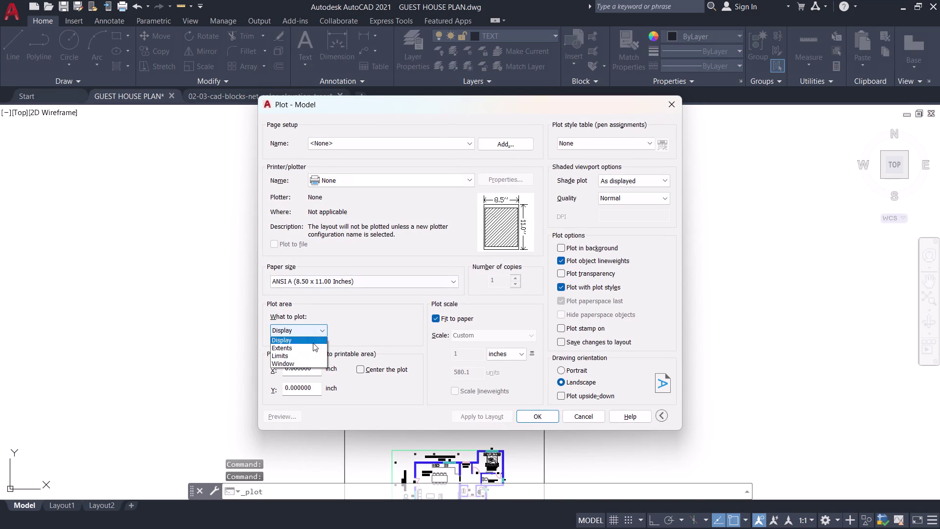
click(319, 362)
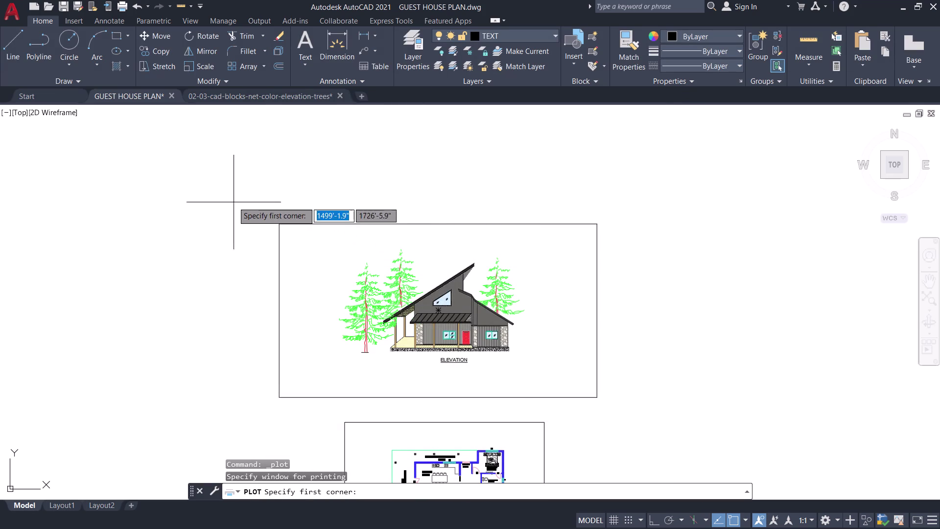
click(232, 185)
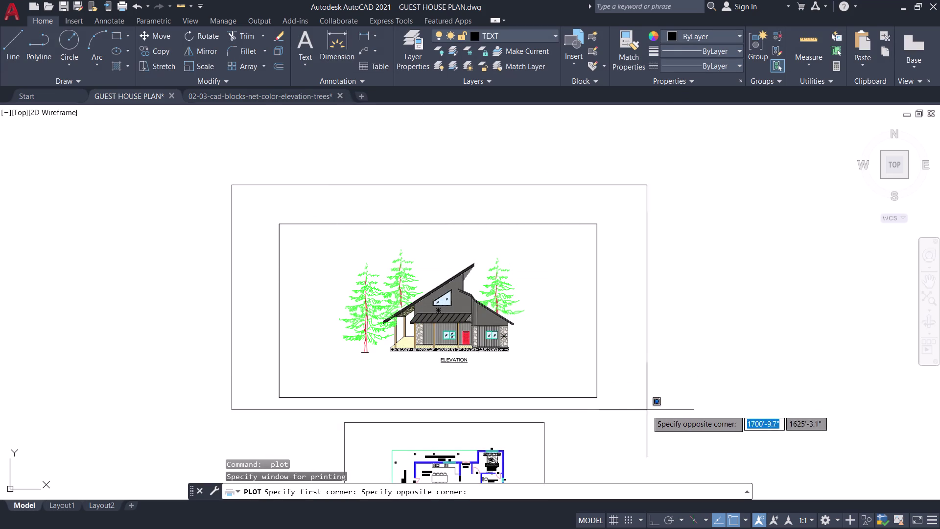
click(661, 415)
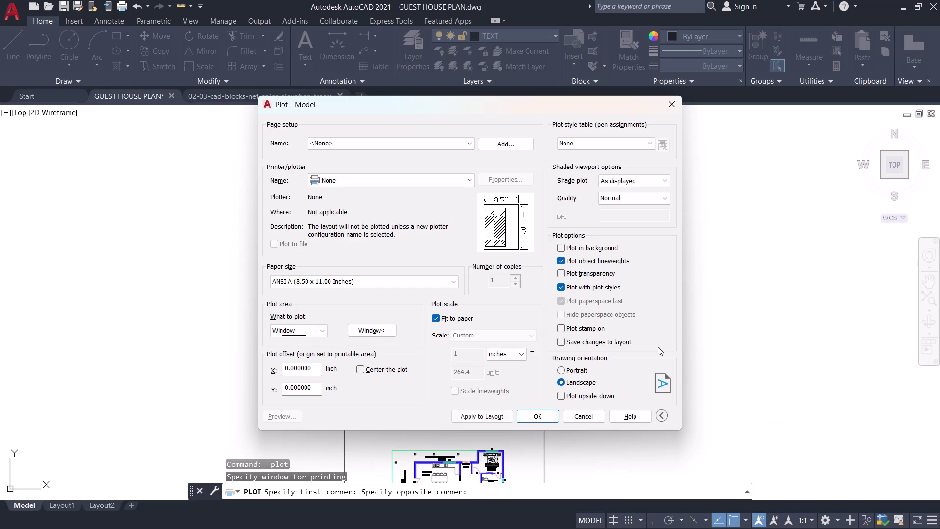
Choose AutoCAD PDF (High Quality Print), turn off object lineweights, and start plotting.
drag(379, 176, 379, 182)
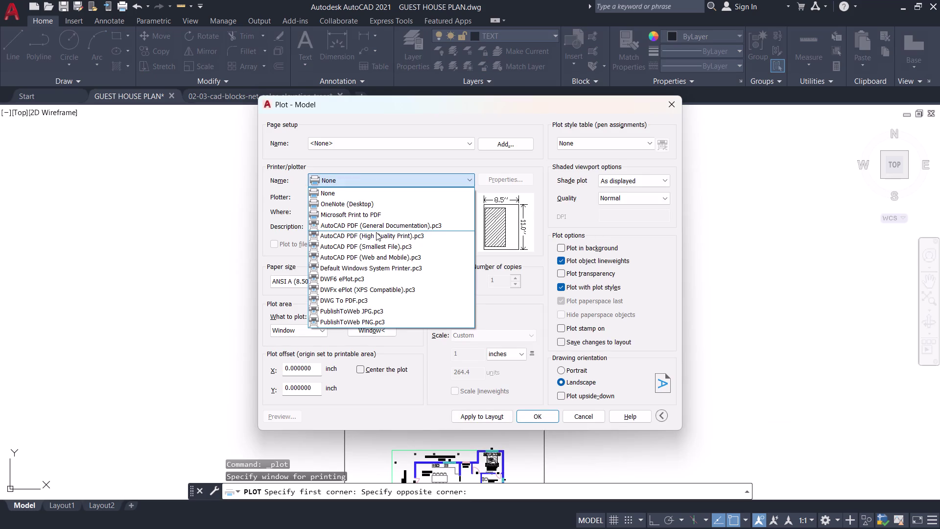
click(376, 234)
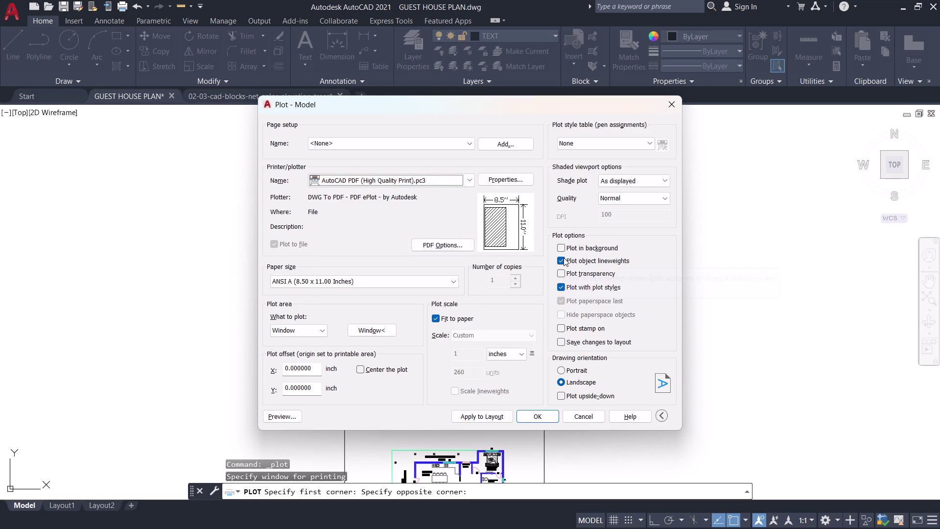
click(563, 257)
click(543, 413)
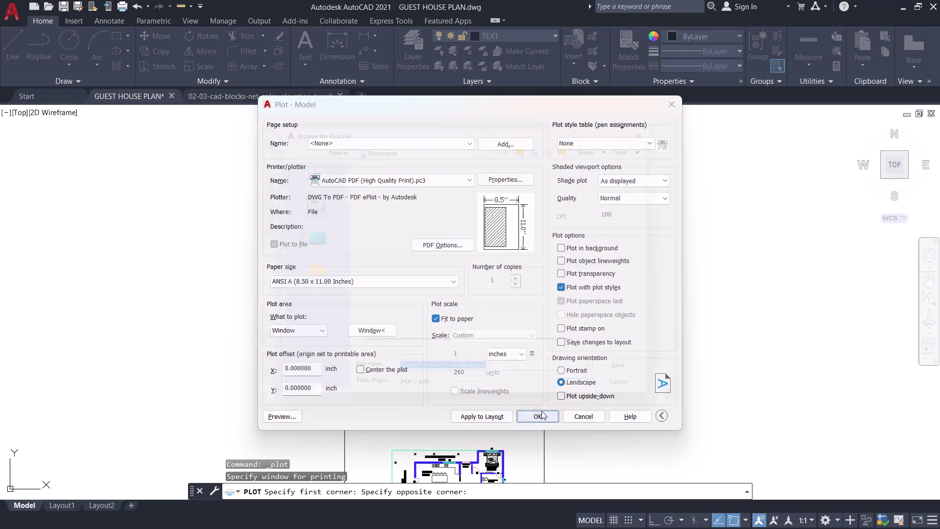
click(509, 386)
key(BackSpace)
key(BackSpace)
key(BackSpace)
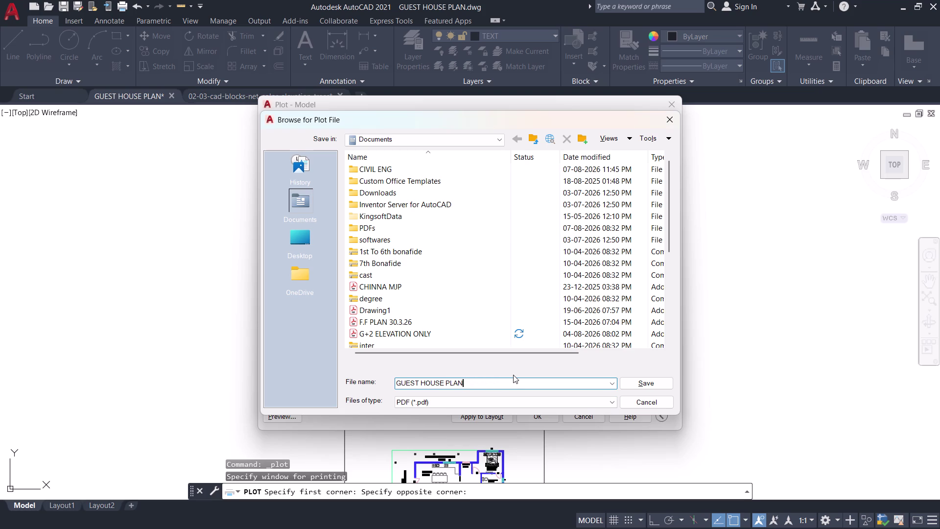
Save the PDF as GUEST HOUSE PLAN ELEVATION under CIVIL ENG > AUTO CAD Things > CAD PDF's.
key(space)
text(ELEVAT)
text(ION)
scroll(down, 3)
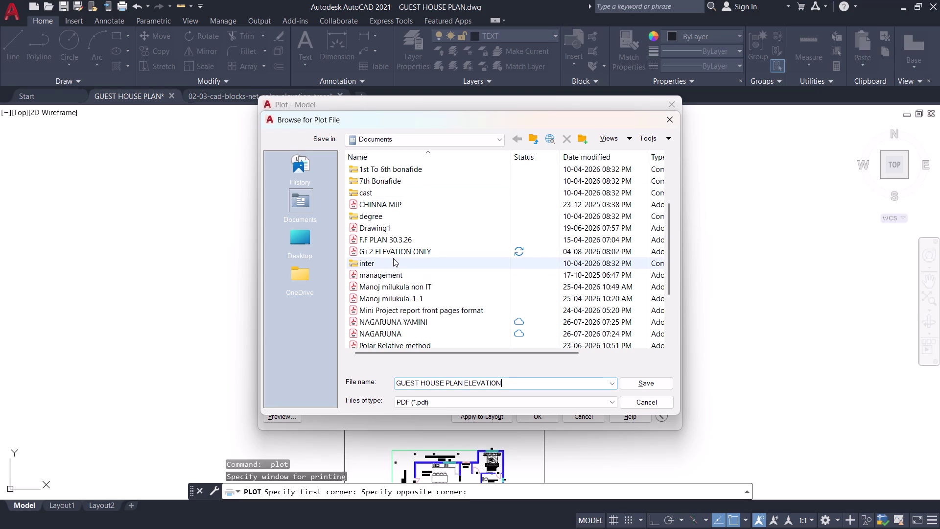
scroll(up, 3)
double_click(388, 170)
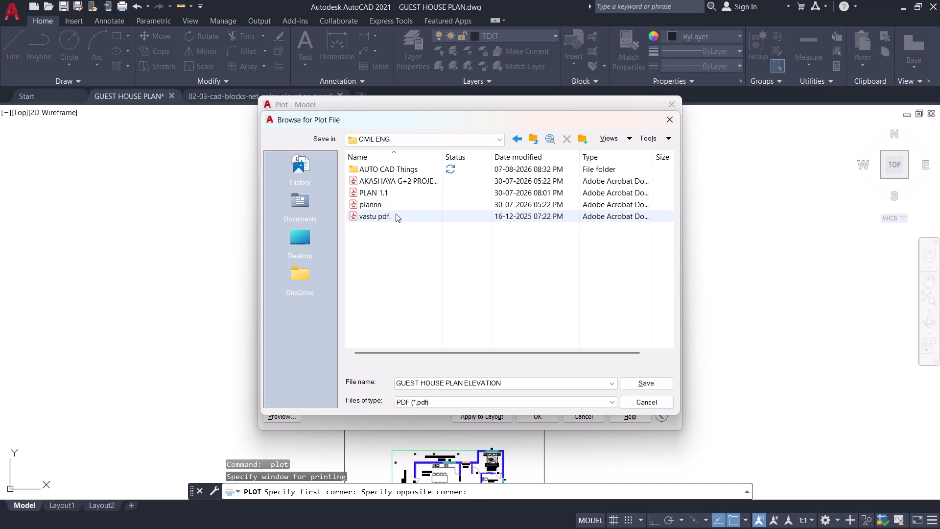
double_click(398, 173)
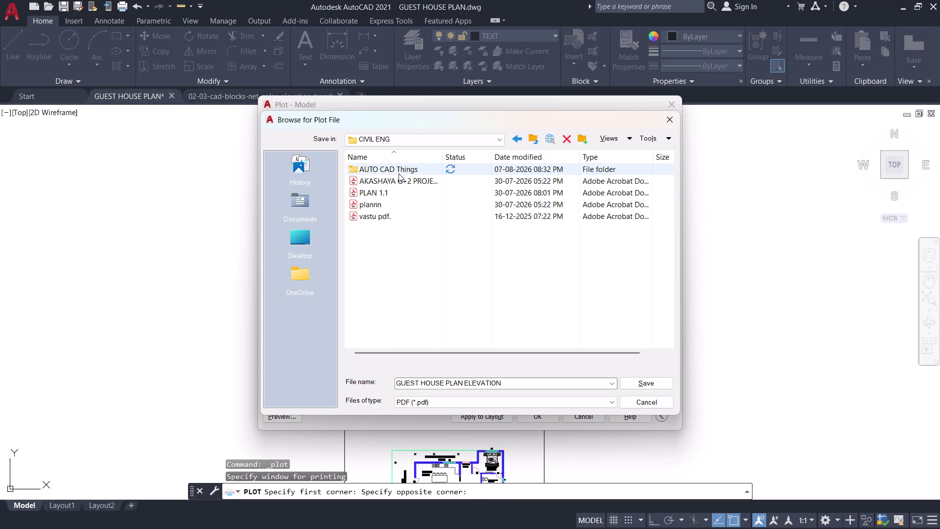
double_click(399, 181)
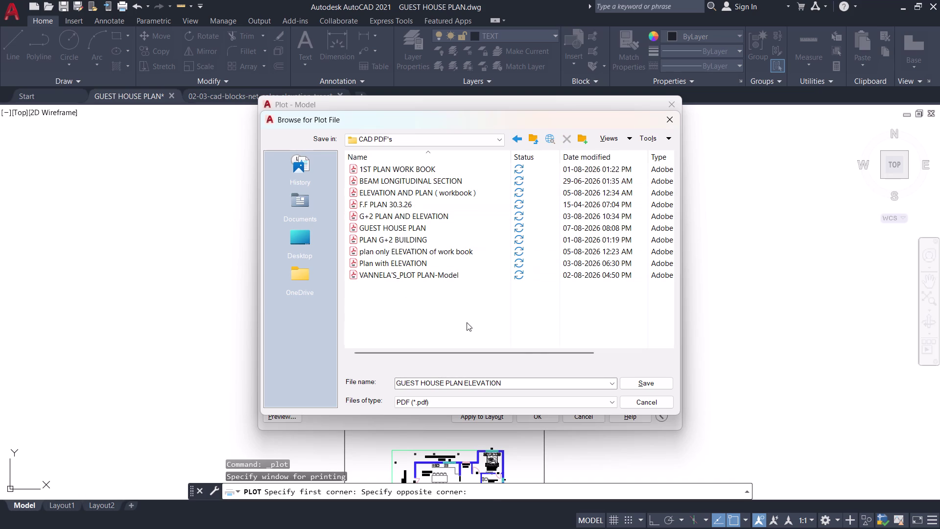
click(643, 388)
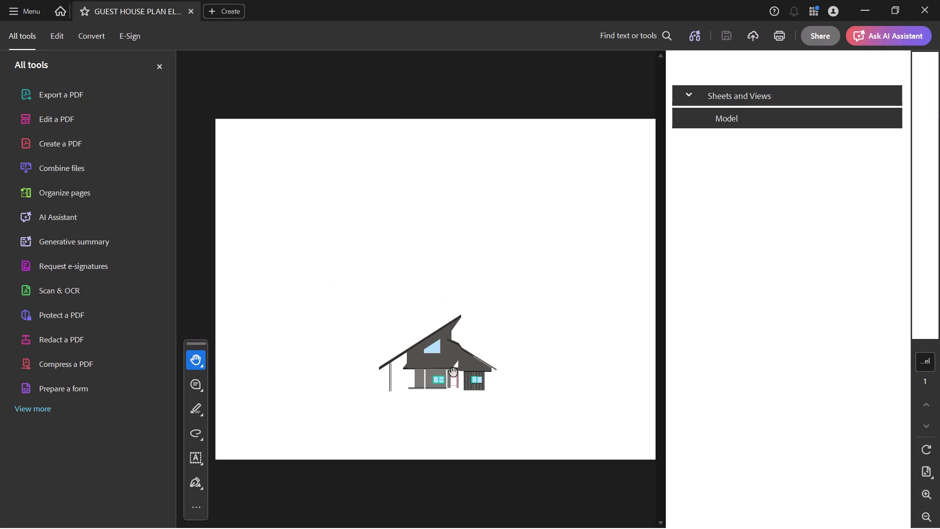
Hide Acrobat's bookmarks and tools panels and zoom in on the elevation page.
scroll(up, 3)
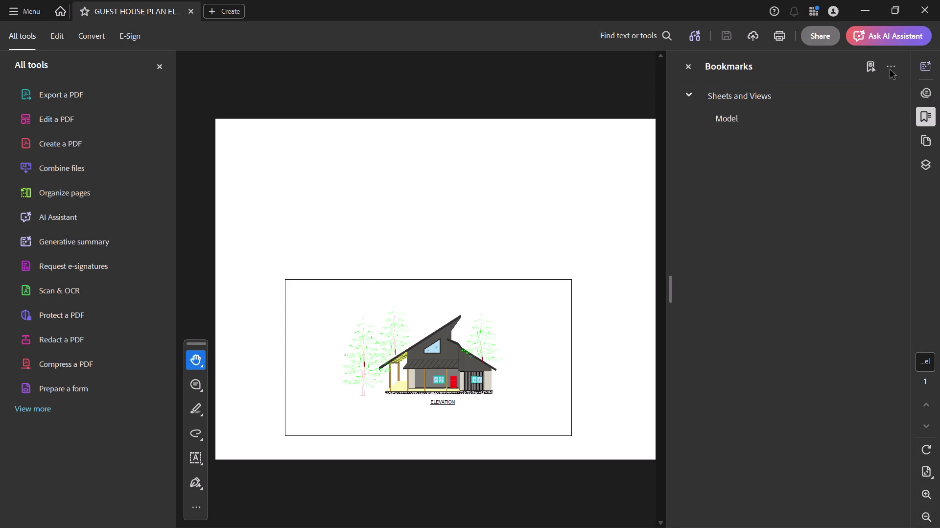
click(696, 66)
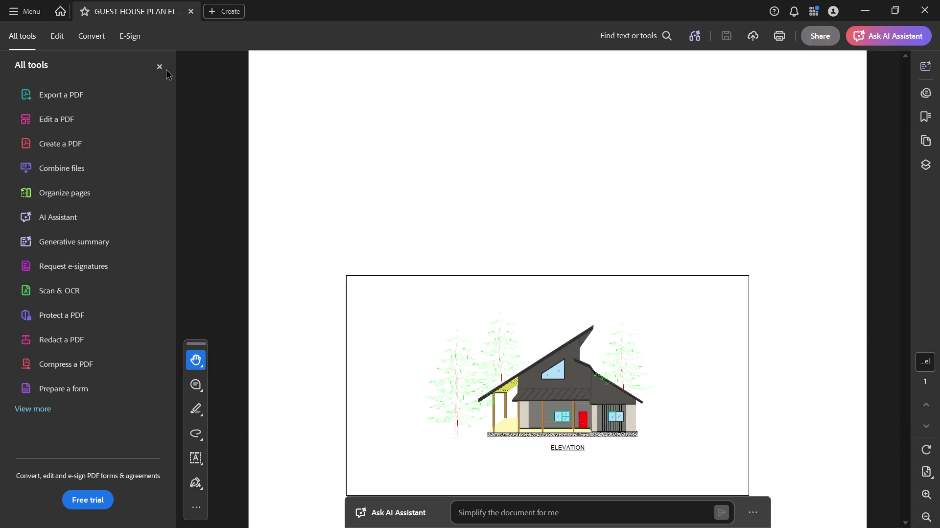
click(164, 63)
scroll(up, 3)
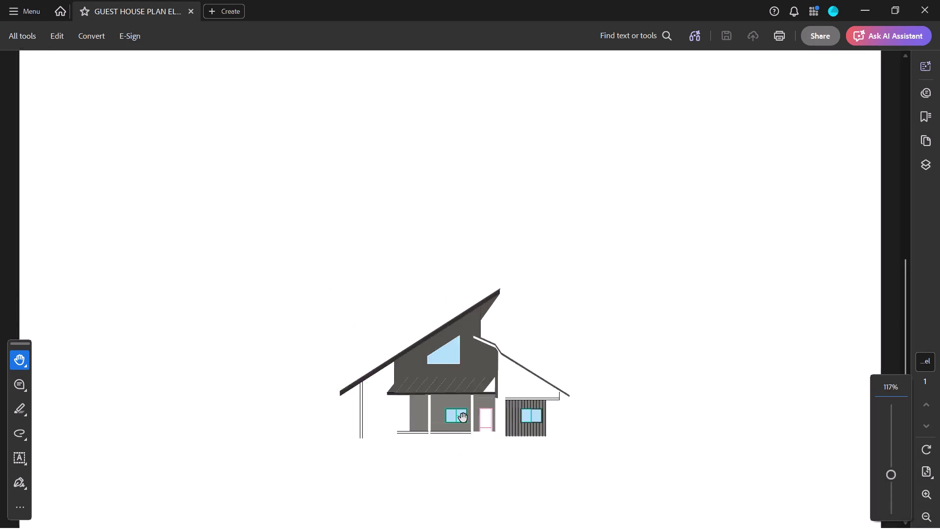
scroll(up, 3)
scroll(up, 3)
scroll(down, 3)
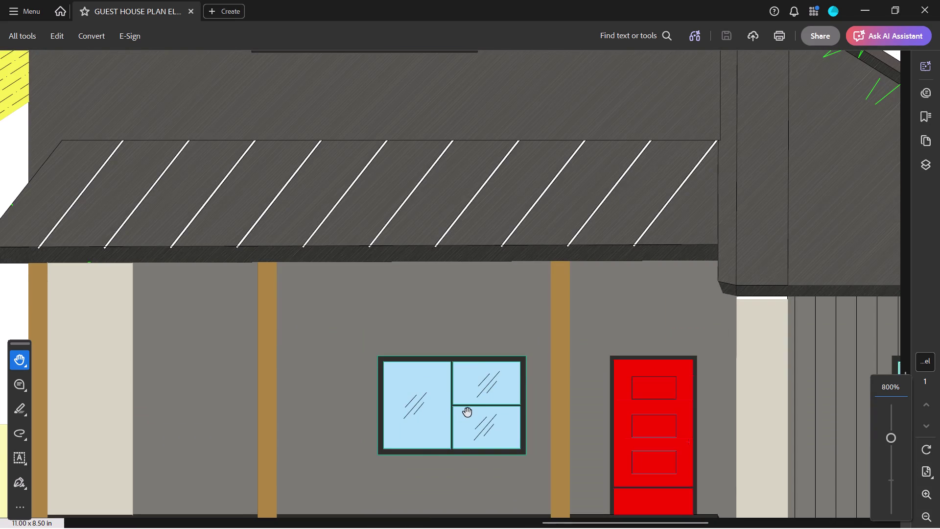
scroll(down, 3)
scroll(down, 3)
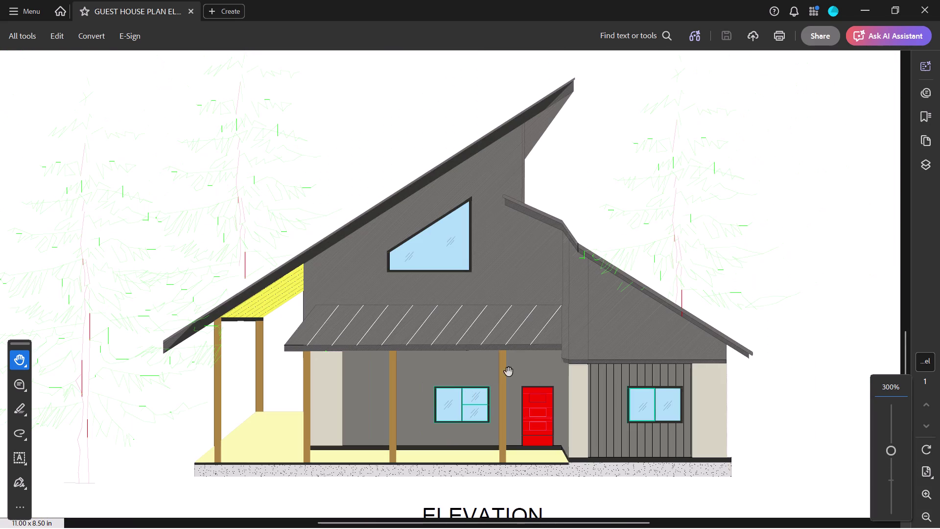
scroll(down, 3)
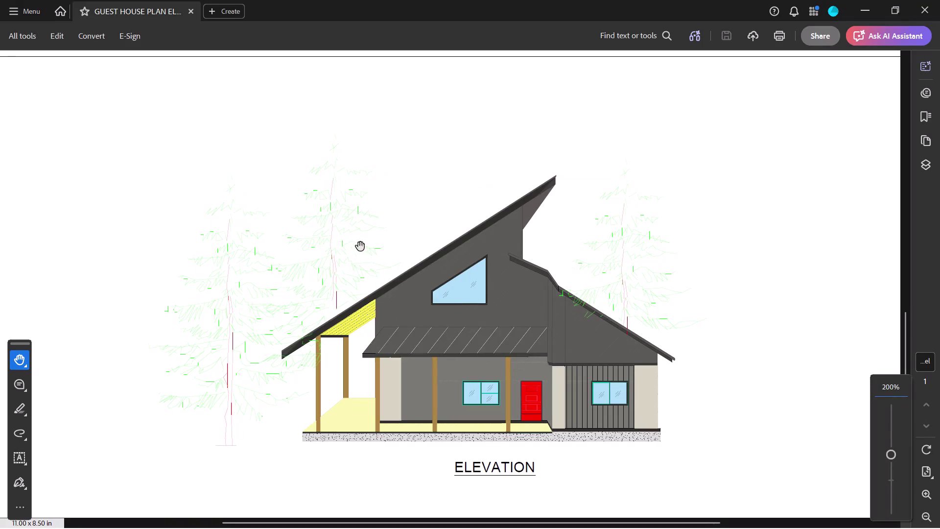
Review the elevation PDF at different zoom levels, then minimize Acrobat.
click(324, 243)
key(Escape)
scroll(down, 3)
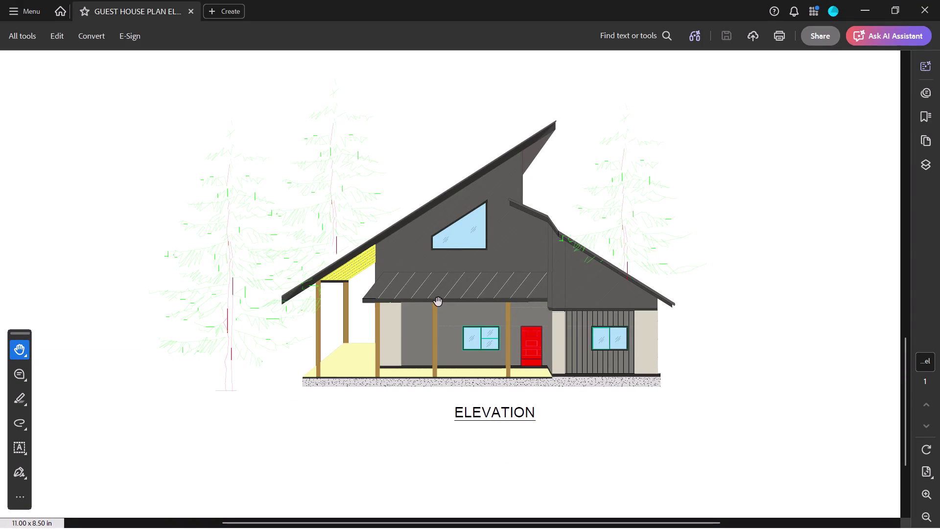
scroll(up, 3)
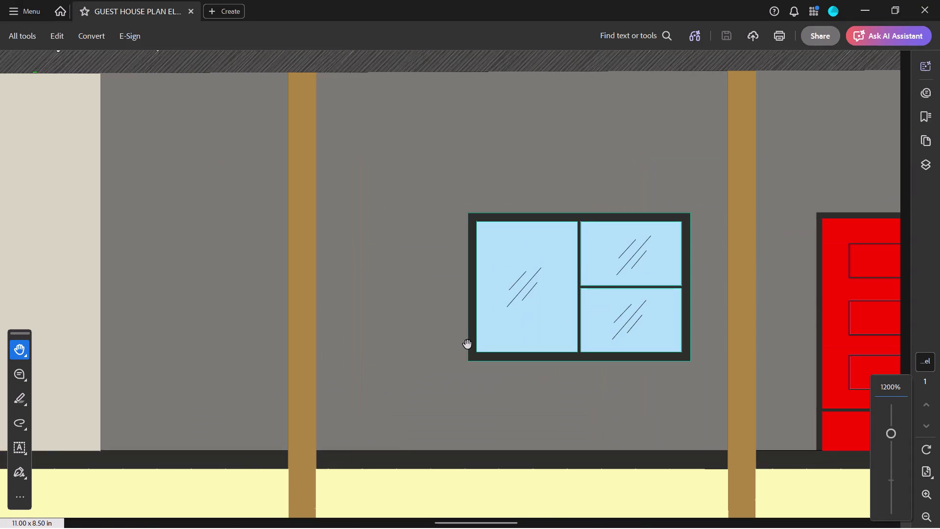
scroll(down, 3)
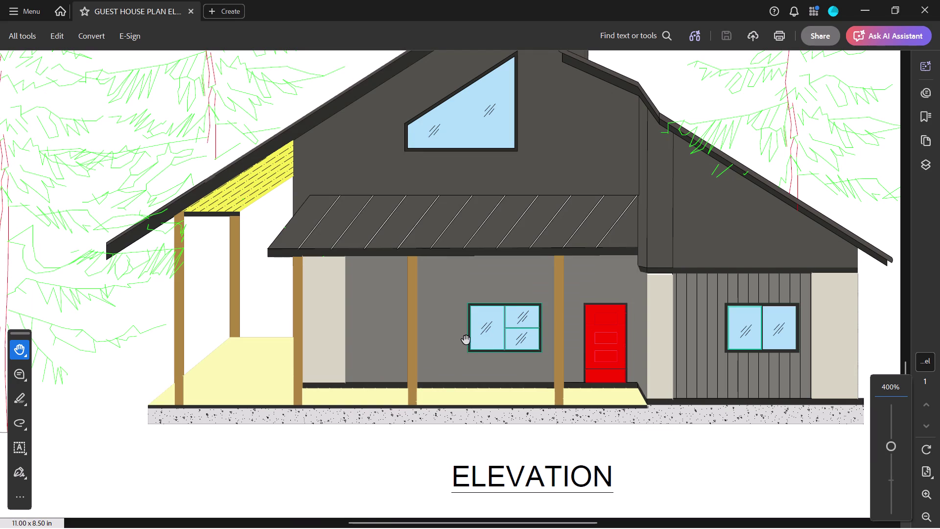
scroll(down, 3)
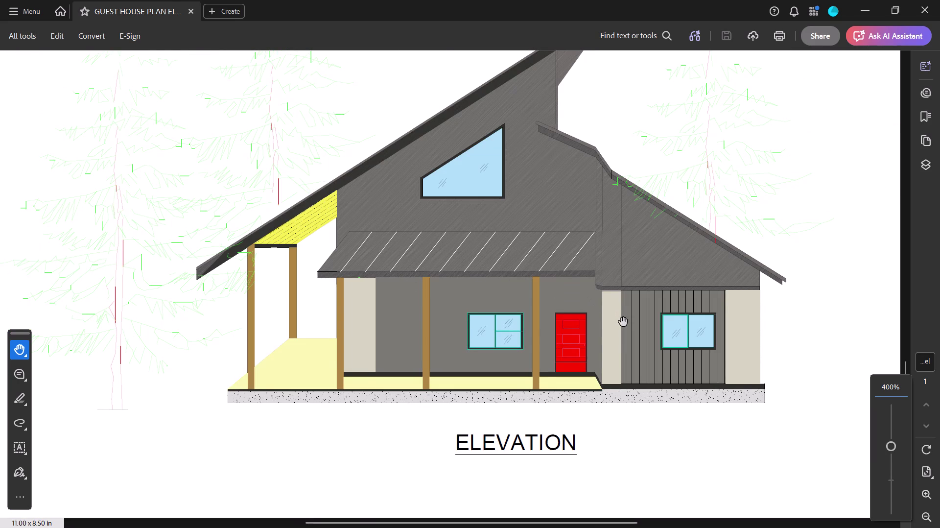
scroll(up, 3)
scroll(up, 3)
scroll(down, 3)
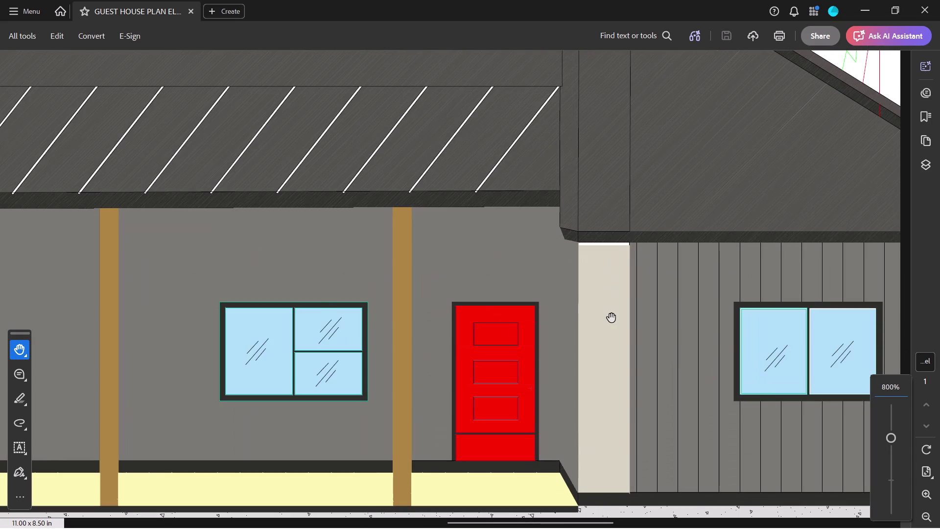
scroll(down, 3)
scroll(down, 3)
click(868, 8)
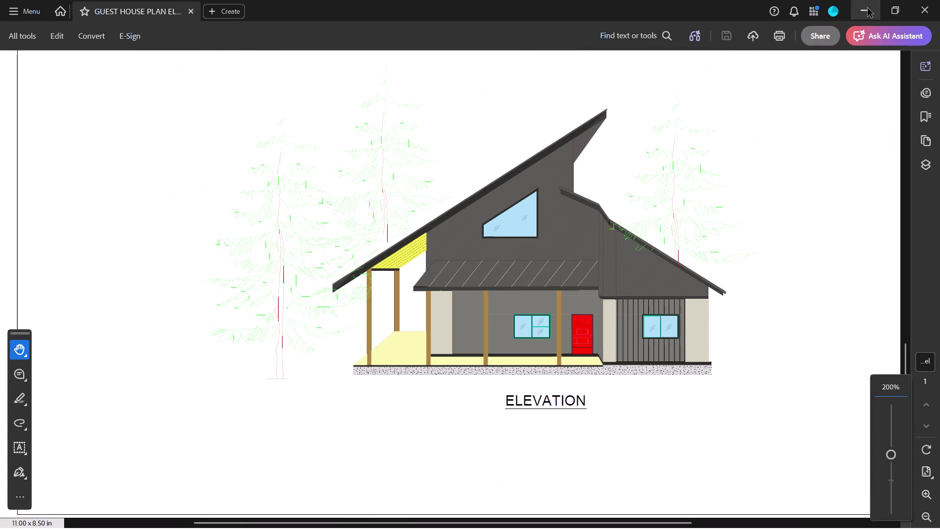
scroll(up, 3)
Pan the coloured elevation sheet into the centre of the view.
scroll(up, 3)
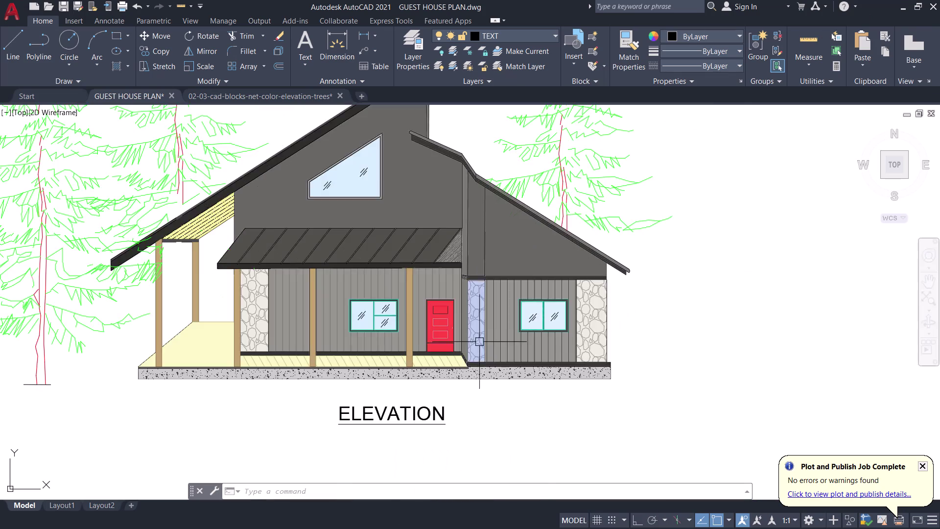
scroll(down, 3)
middle_drag(641, 299, 778, 325)
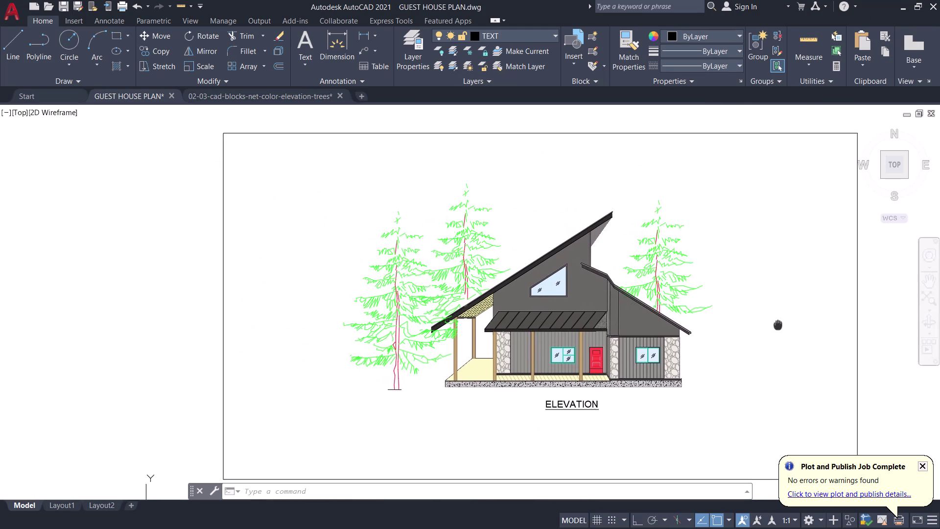
middle_drag(778, 324, 727, 334)
middle_drag(718, 303, 718, 298)
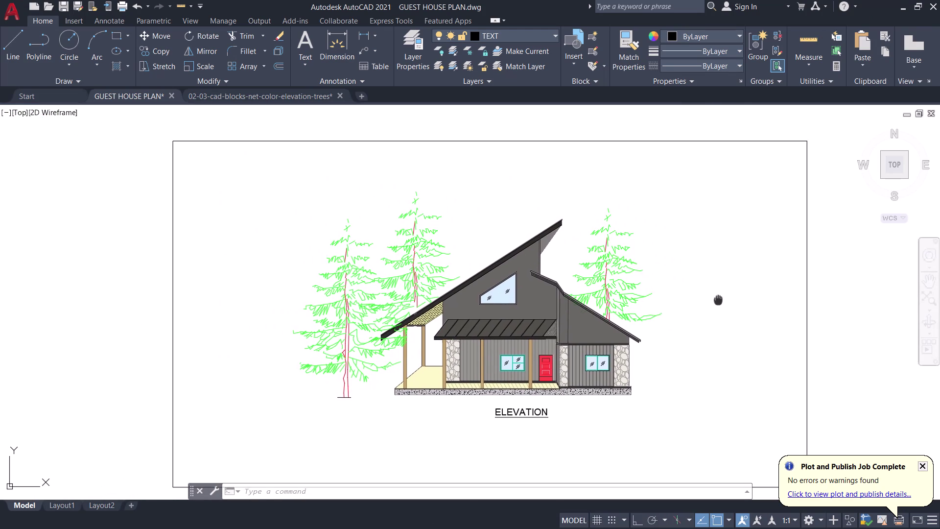
middle_drag(718, 298, 697, 288)
Snip the elevation, pine trees and ELEVATION title, redoing the first capture.
key(Print)
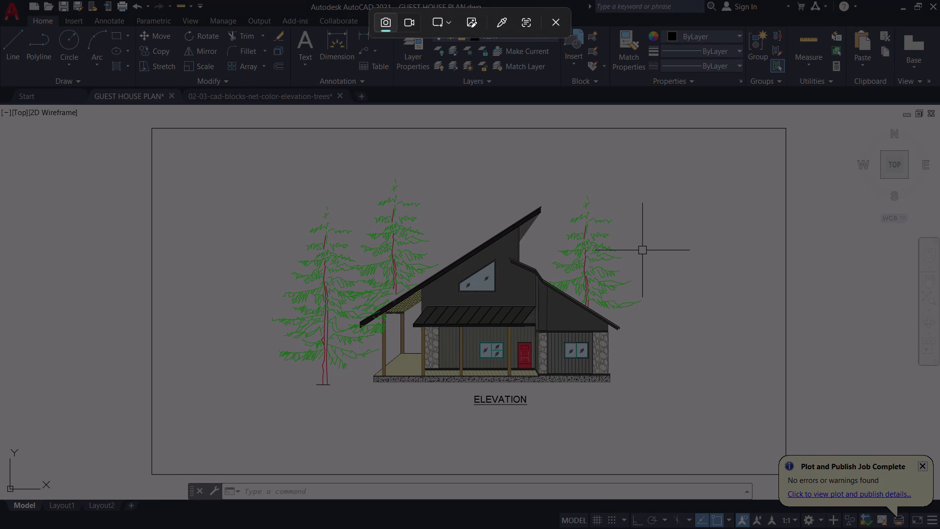
drag(200, 141, 640, 377)
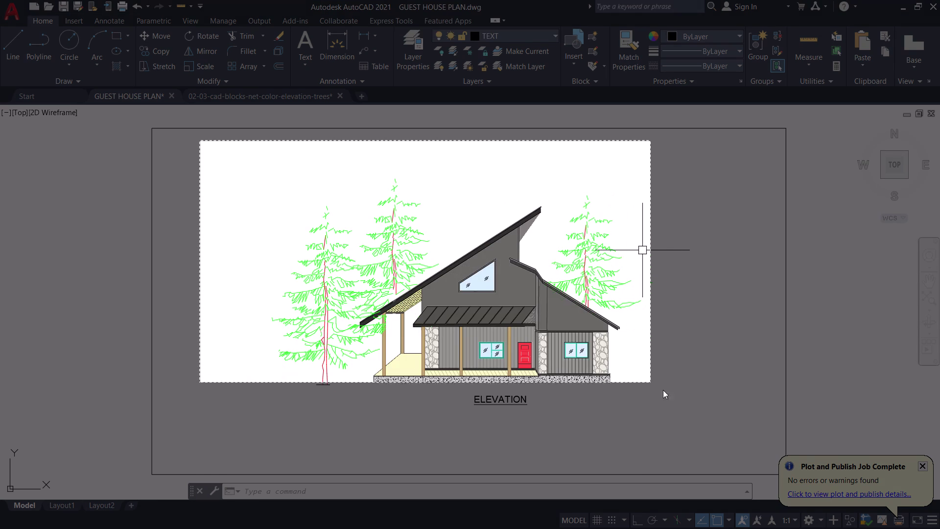
drag(640, 376, 688, 424)
key(Escape)
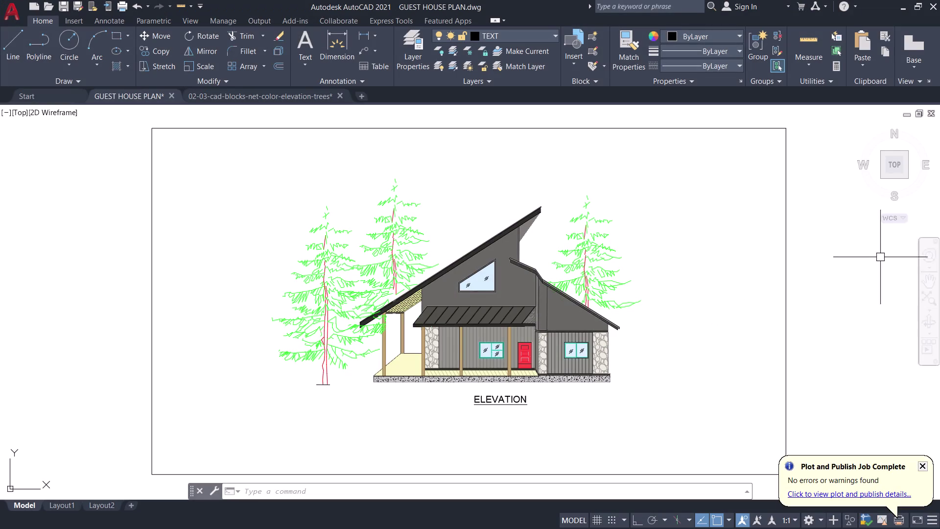
key(Print)
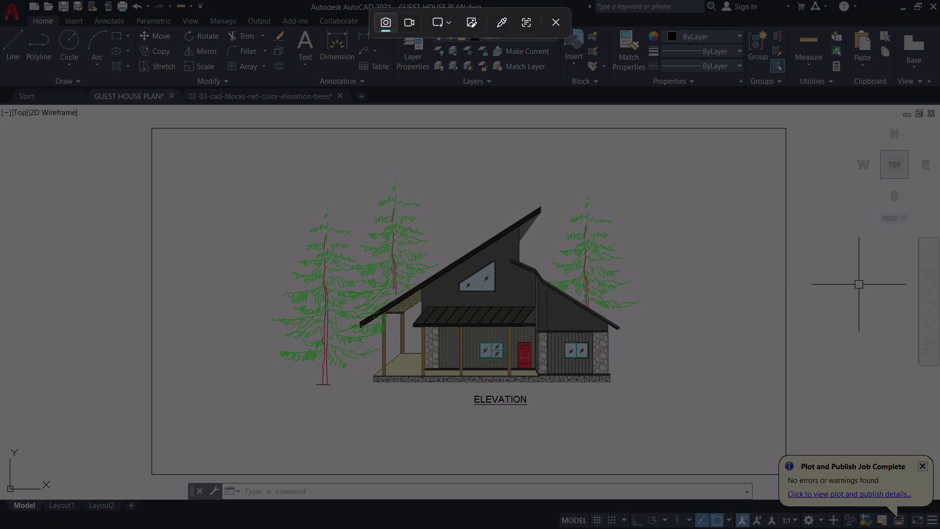
drag(180, 145, 628, 335)
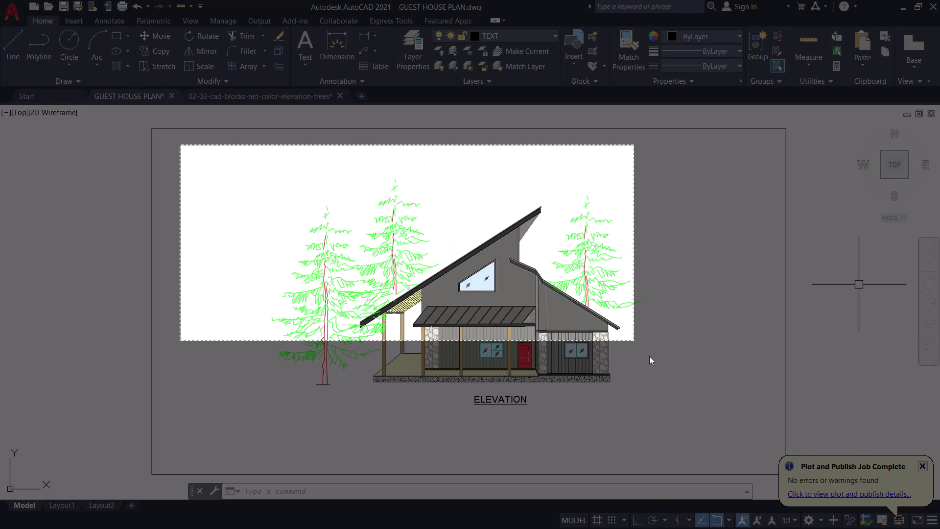
drag(628, 335, 725, 440)
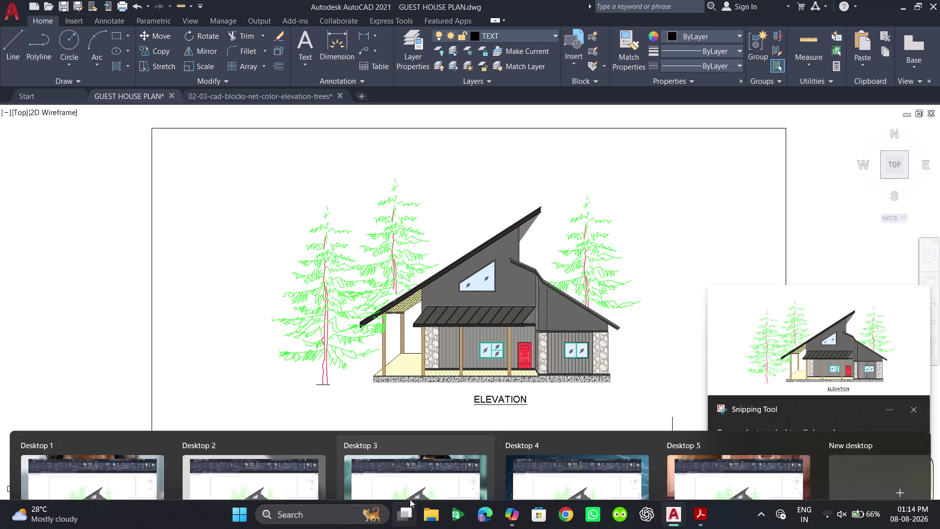
Open the Screenshots folder in File Explorer and open the newest elevation screenshot.
click(430, 520)
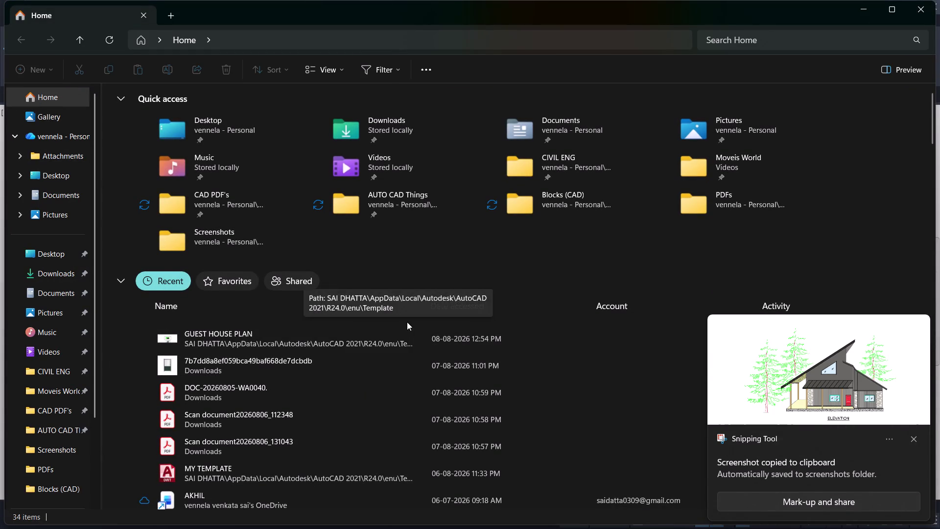
scroll(down, 3)
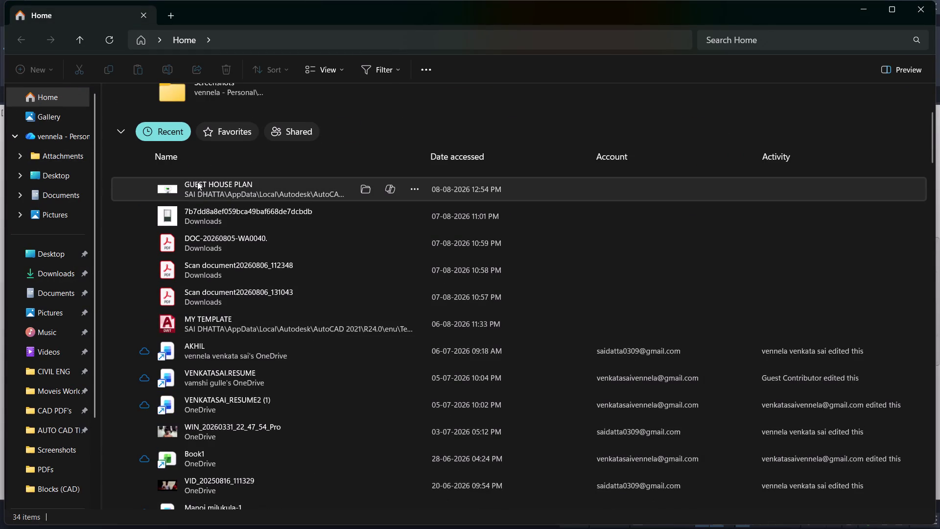
scroll(down, 3)
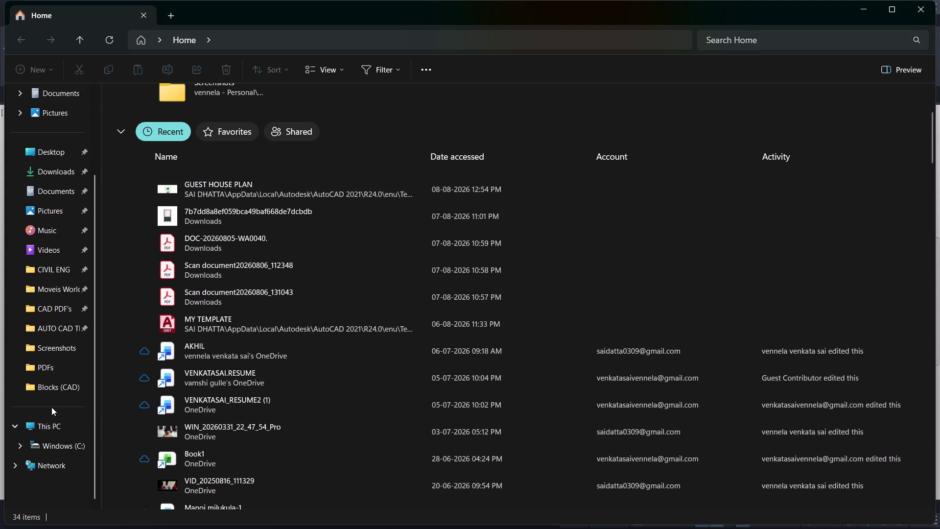
click(53, 349)
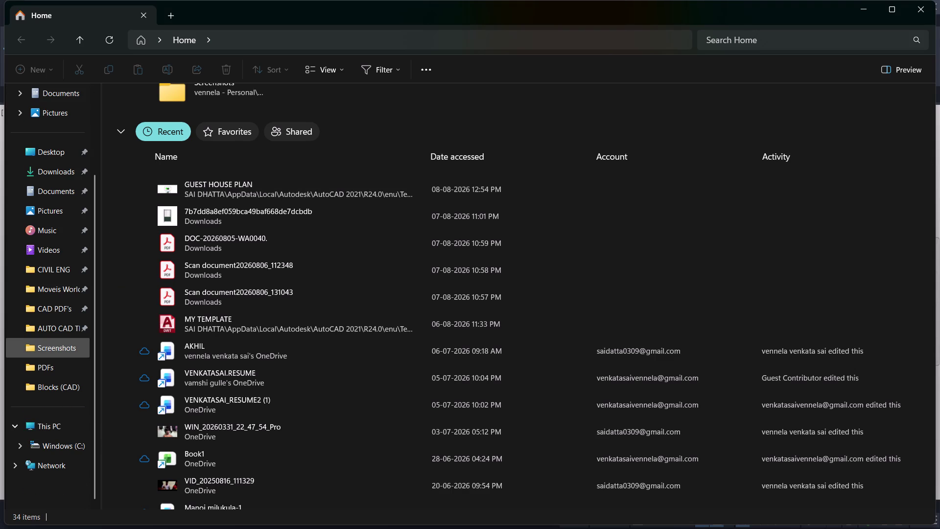
double_click(63, 346)
scroll(down, 3)
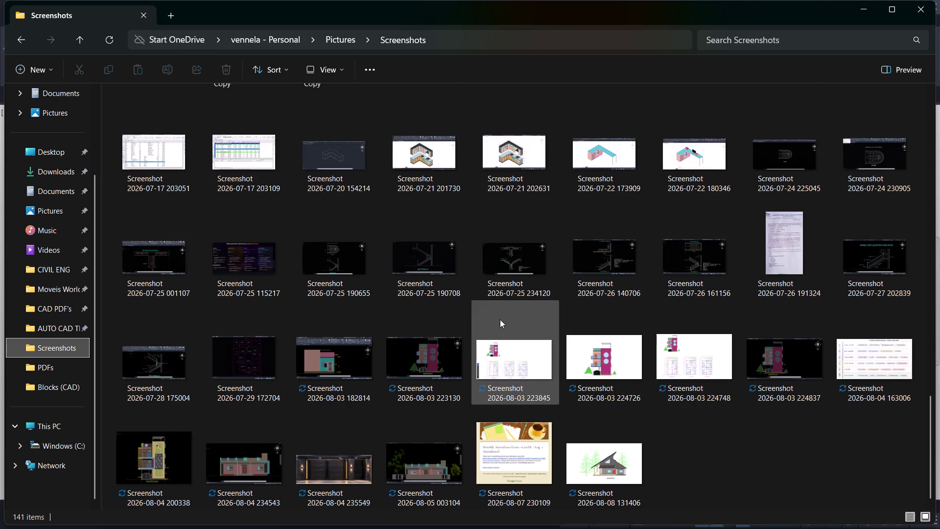
double_click(603, 466)
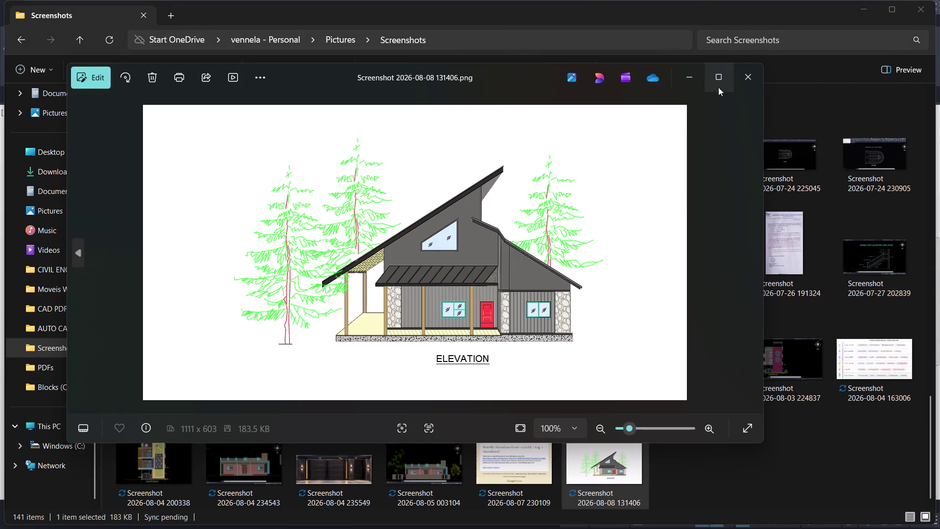
Maximize Photos, zoom and pan over the house in the screenshot, then close it.
click(715, 82)
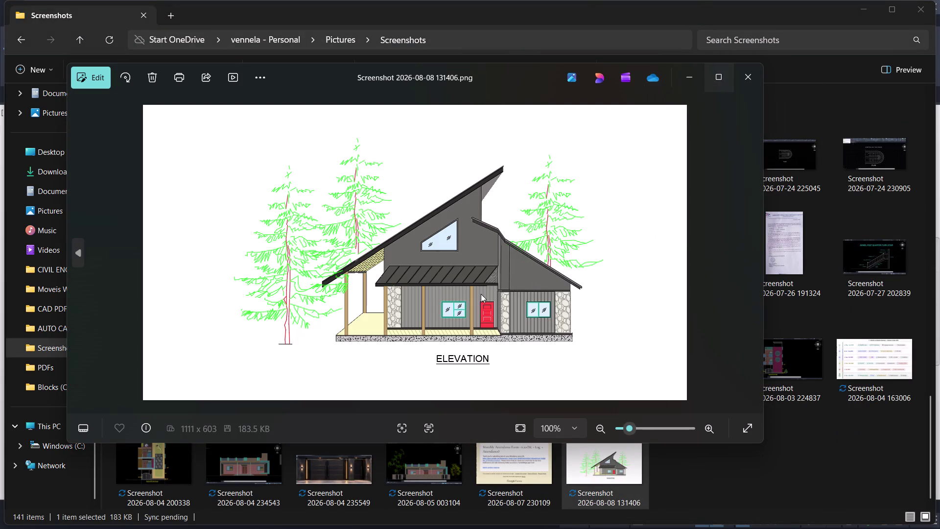
click(716, 87)
scroll(up, 3)
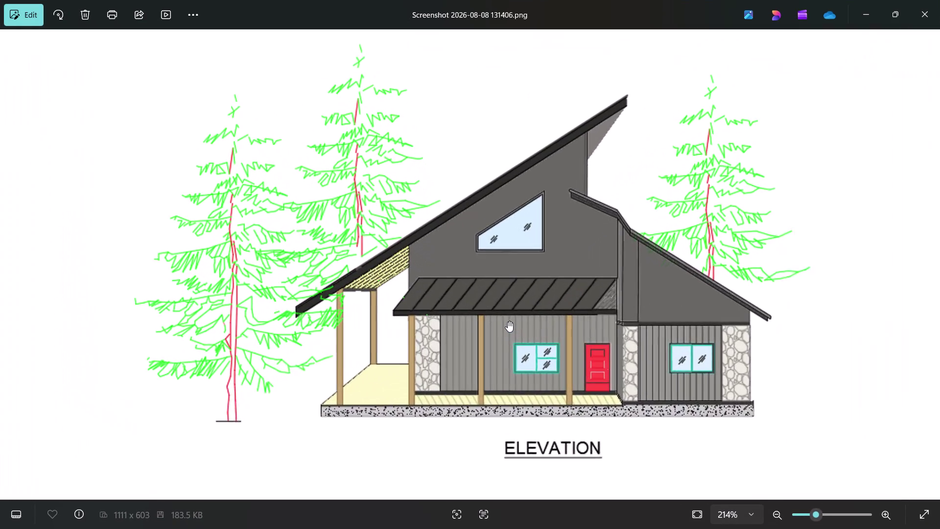
scroll(down, 3)
drag(513, 310, 482, 341)
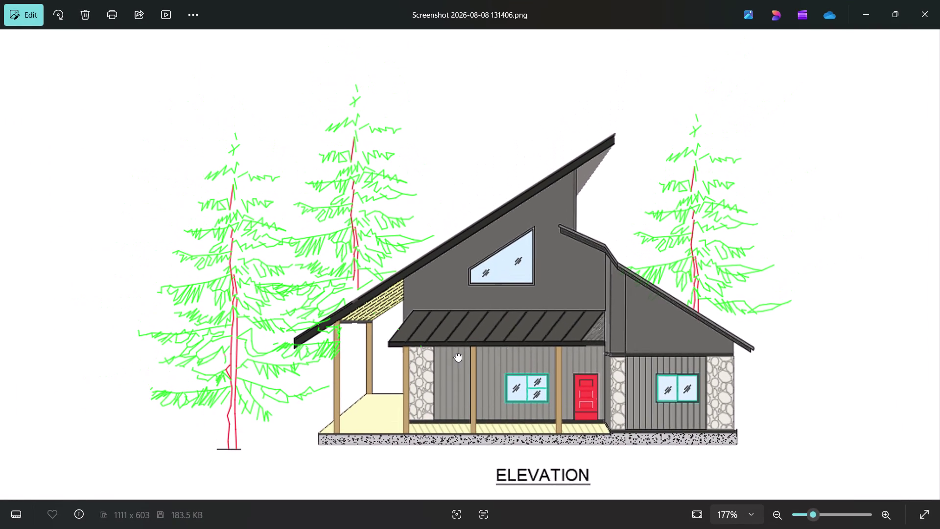
drag(482, 340, 440, 358)
scroll(down, 3)
drag(533, 319, 503, 335)
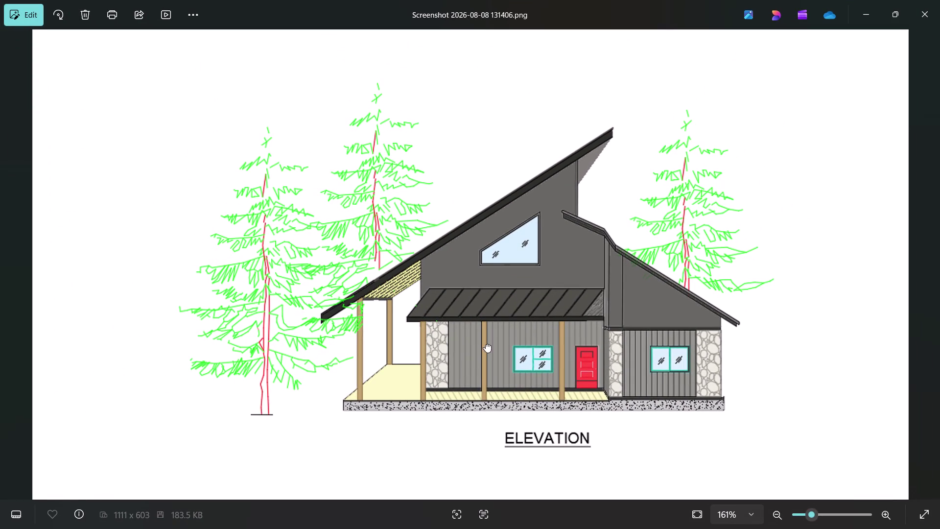
drag(503, 334, 472, 355)
scroll(down, 3)
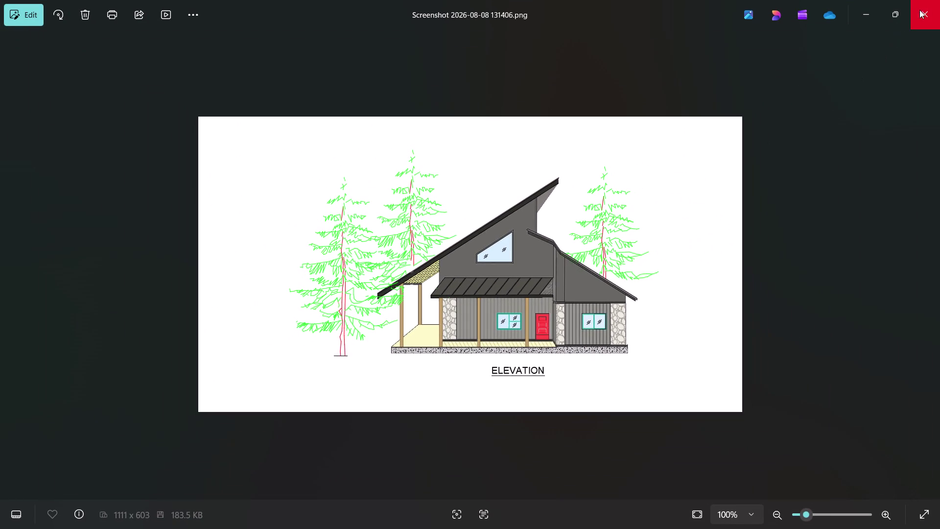
click(919, 9)
click(870, 6)
scroll(down, 3)
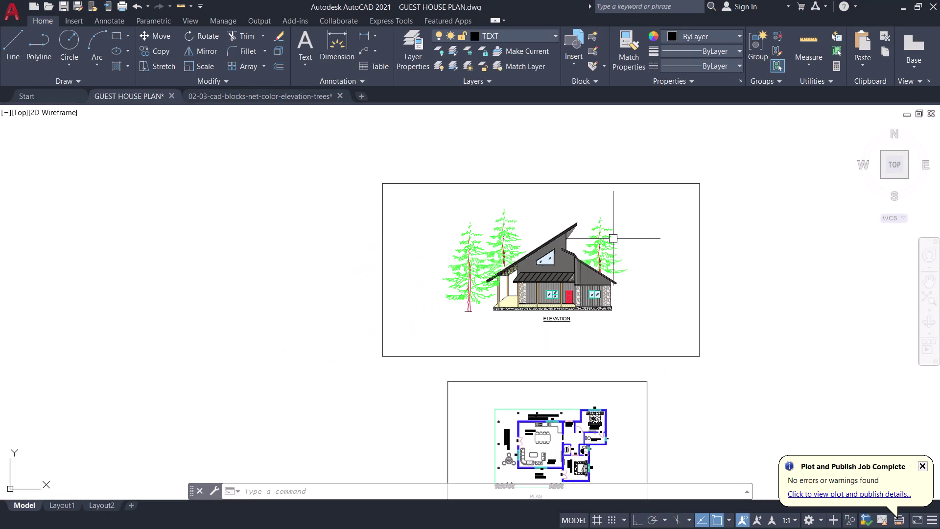
scroll(down, 3)
middle_drag(631, 270, 631, 244)
scroll(up, 3)
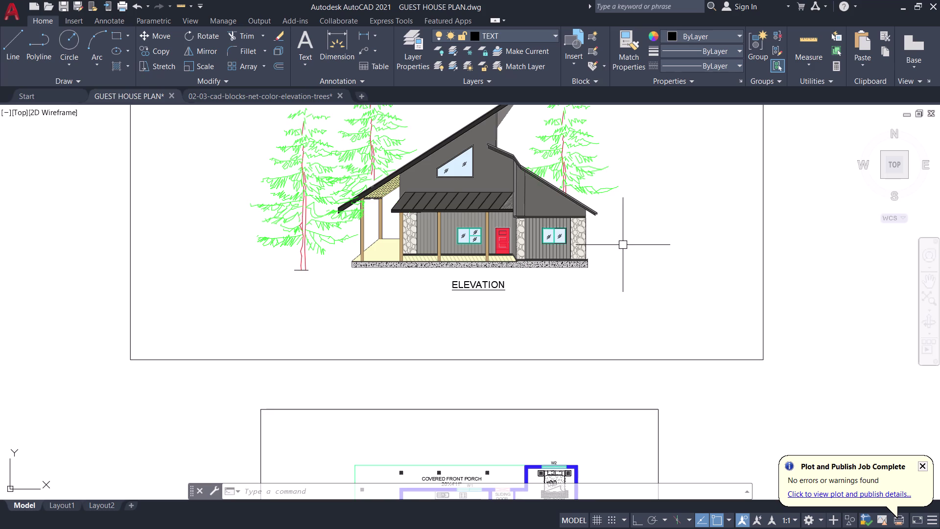
middle_drag(526, 348, 610, 238)
scroll(down, 3)
middle_drag(589, 263, 560, 297)
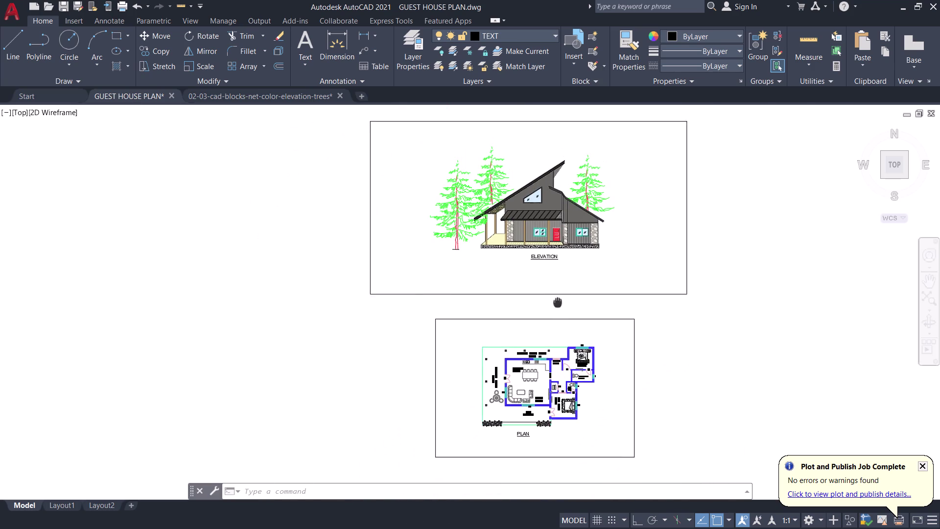
middle_drag(561, 296, 556, 306)
scroll(up, 3)
scroll(down, 3)
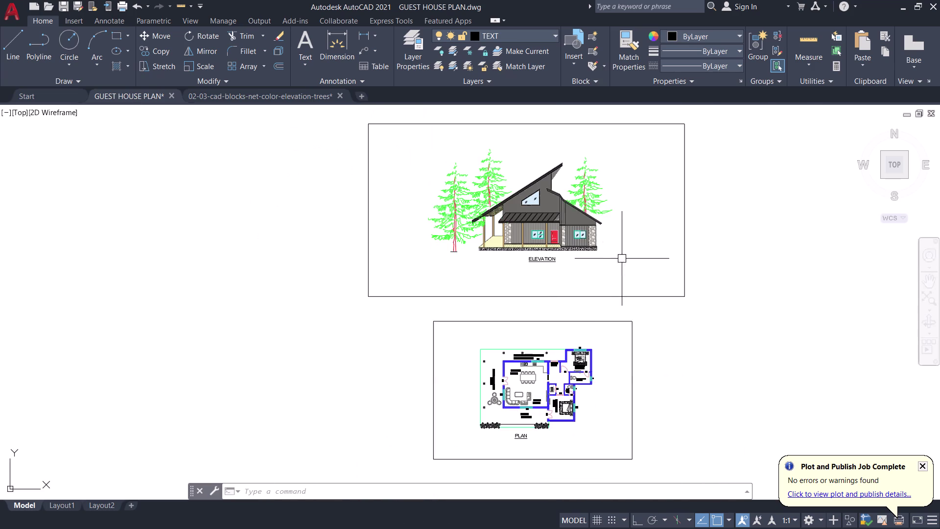
scroll(up, 3)
middle_drag(557, 330, 557, 387)
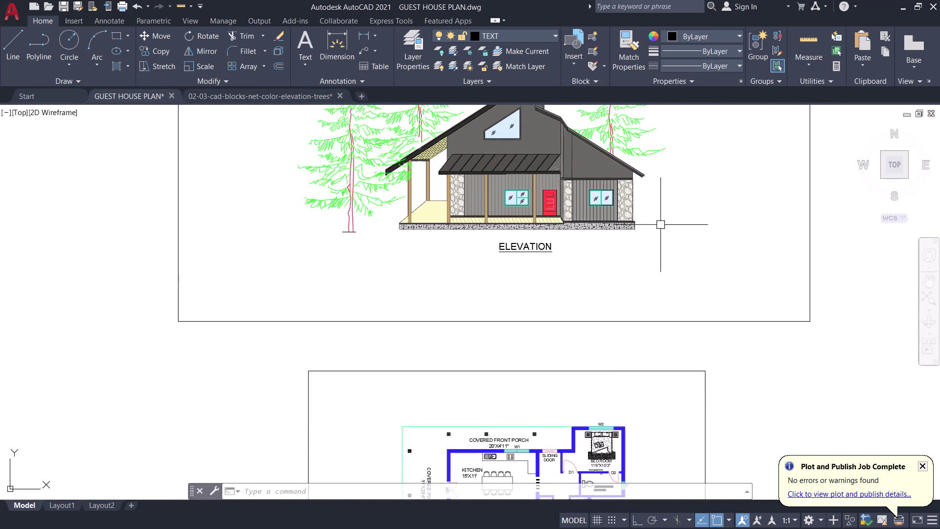
scroll(down, 3)
middle_drag(658, 216, 553, 339)
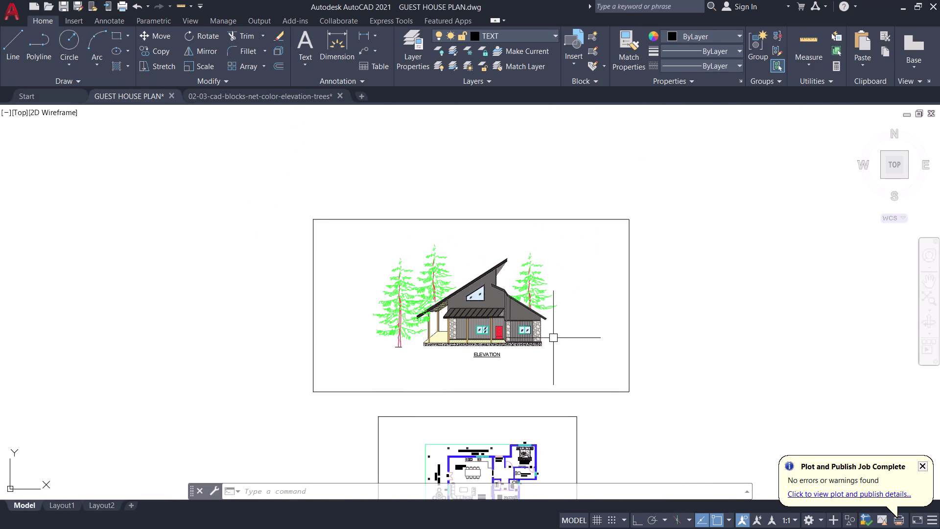